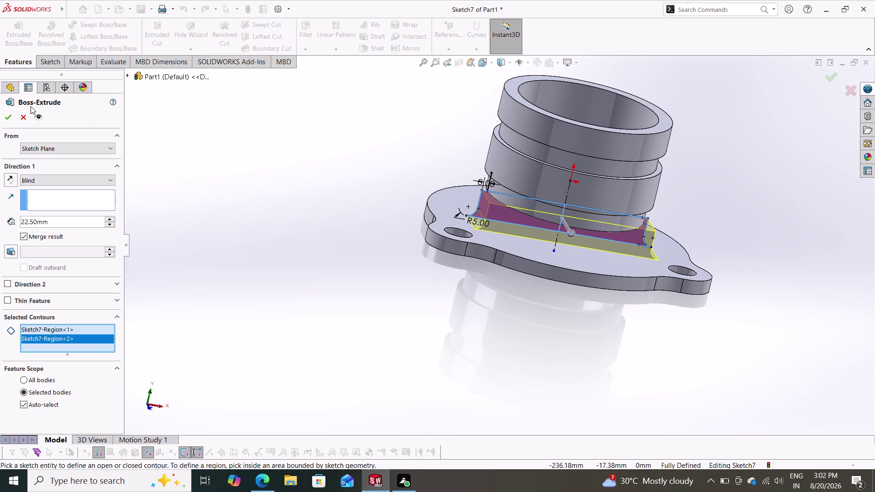
Cancel the region extrude and abandon the failed Revolved Cut on the fillet regions.
click(21, 119)
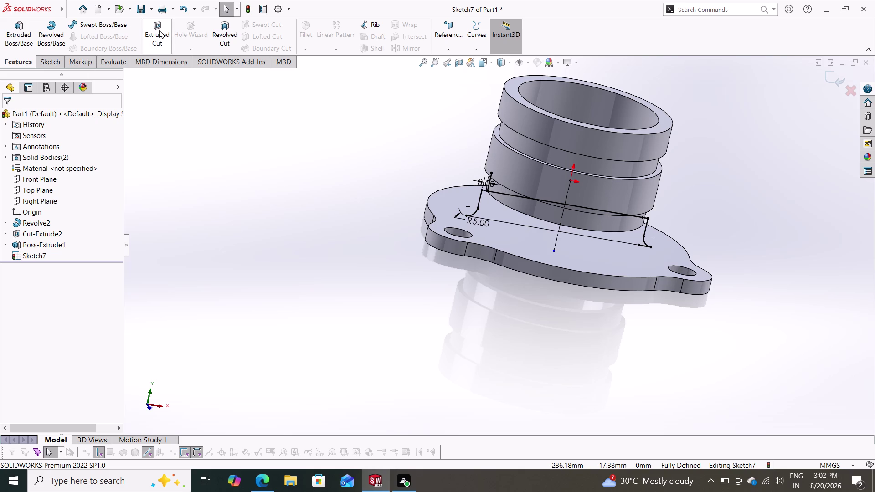
click(219, 28)
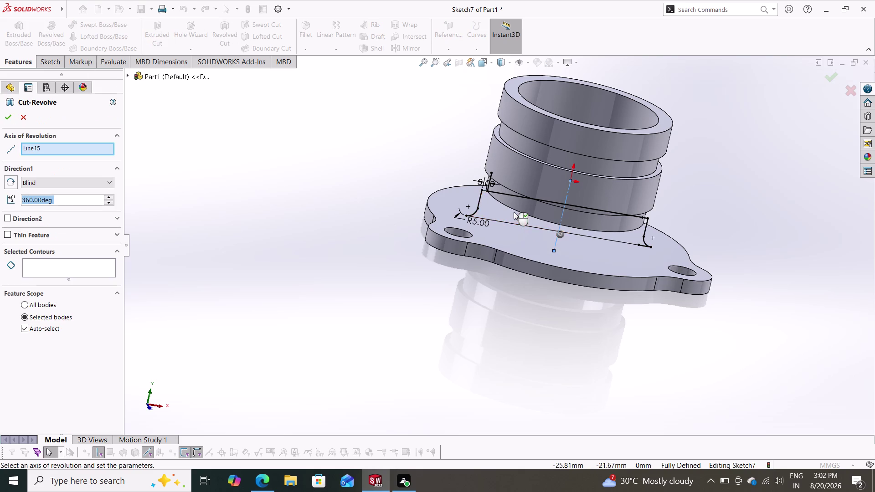
click(514, 212)
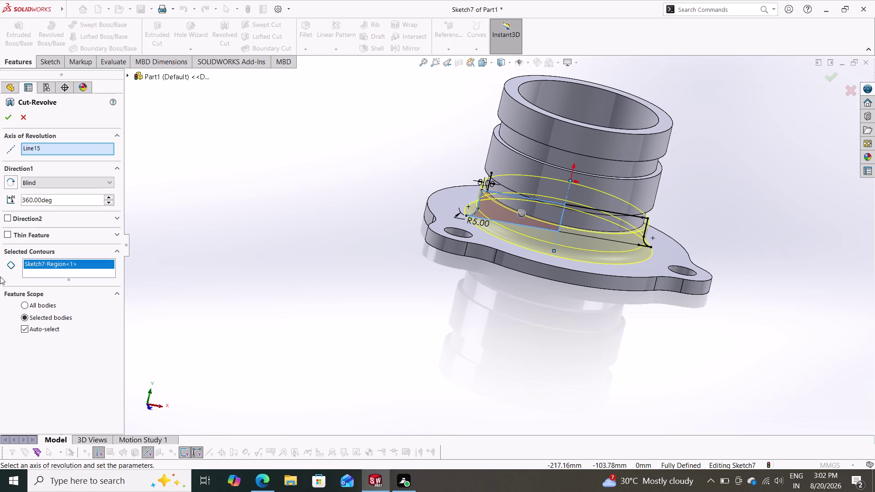
click(8, 114)
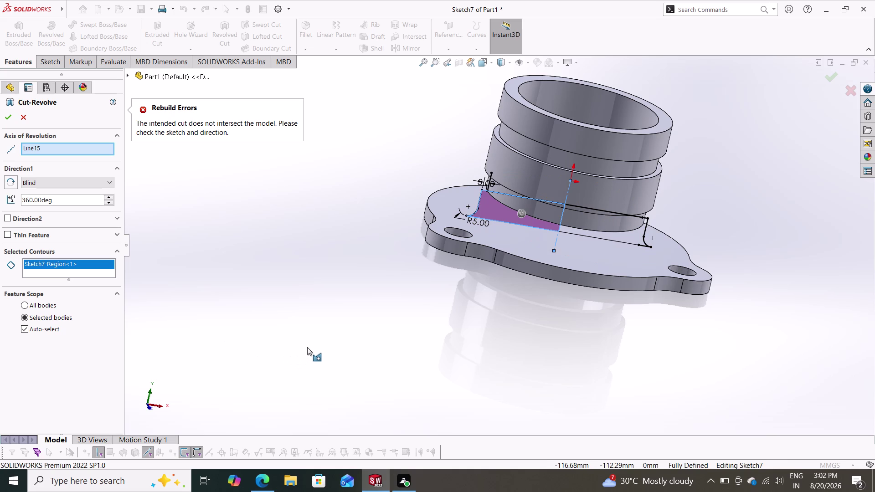
click(504, 211)
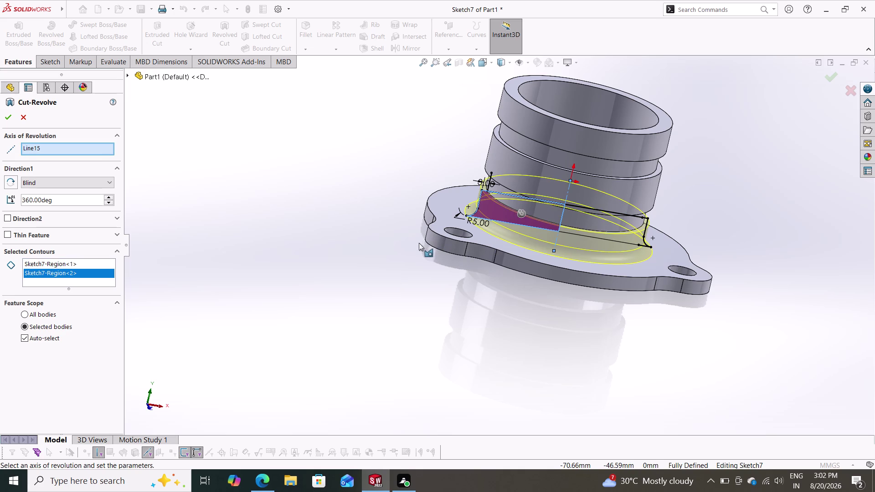
click(22, 119)
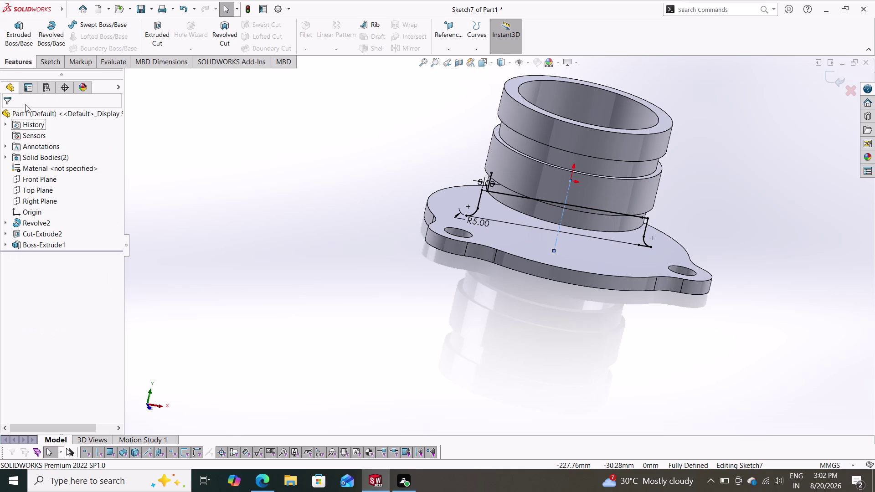
Revolve the fillet sketch region 360° about Line15 as a boss, creating Revolve4.
click(47, 32)
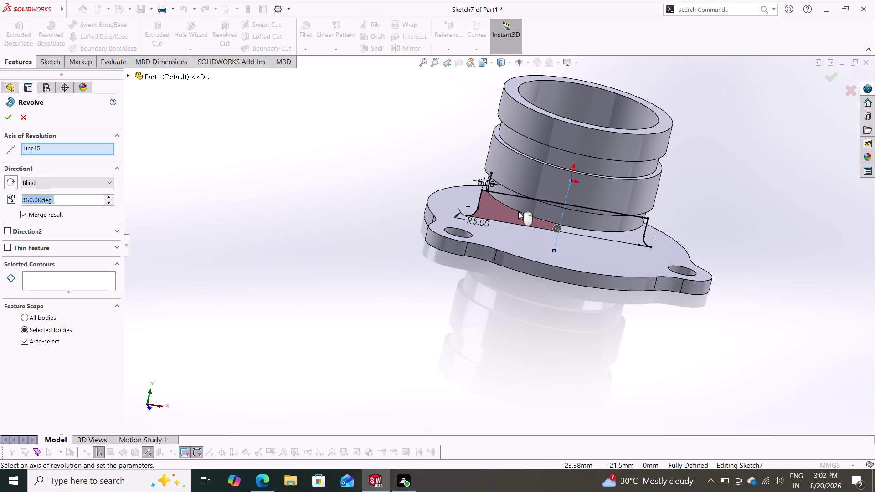
click(519, 211)
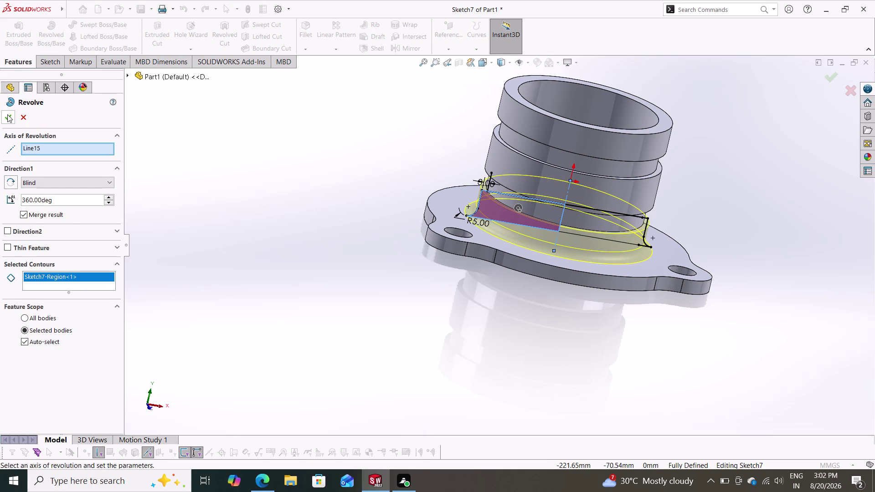
click(7, 114)
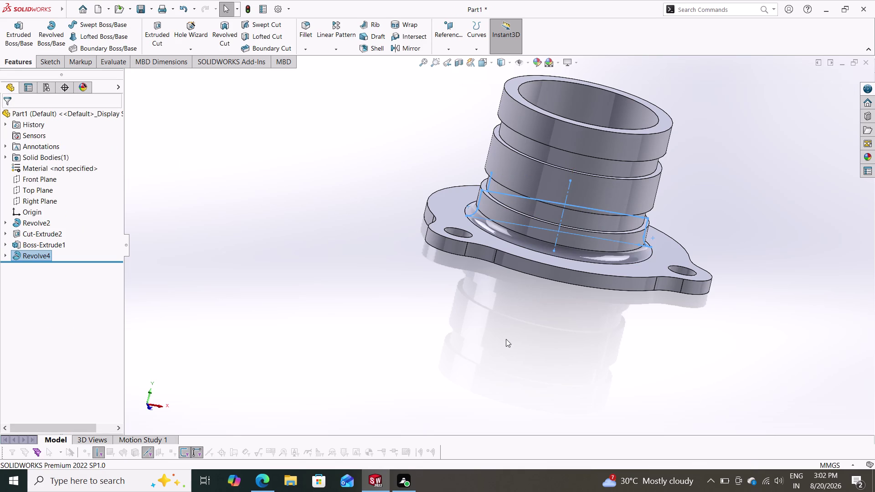
key(Escape)
key(Escape)
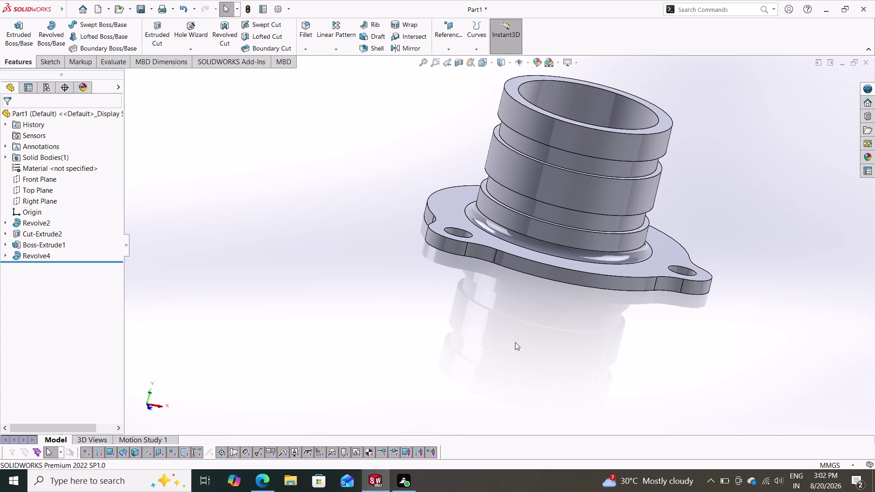
middle_drag(529, 300, 495, 300)
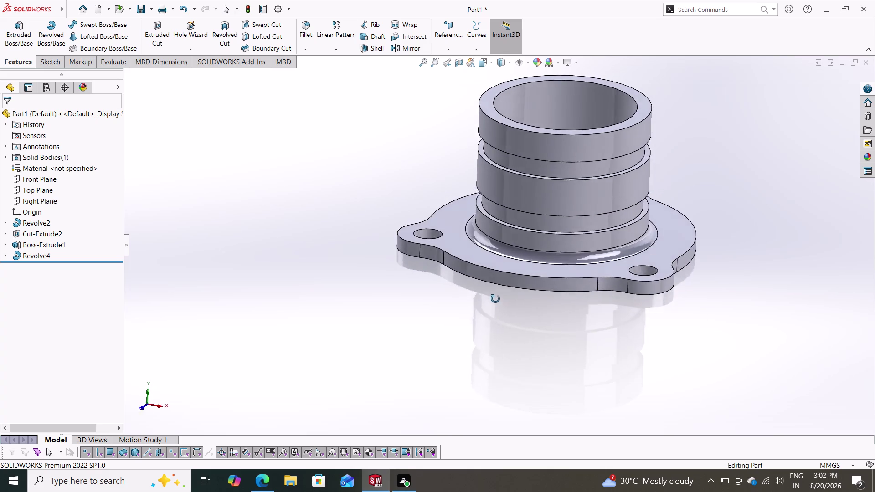
middle_drag(495, 300, 493, 298)
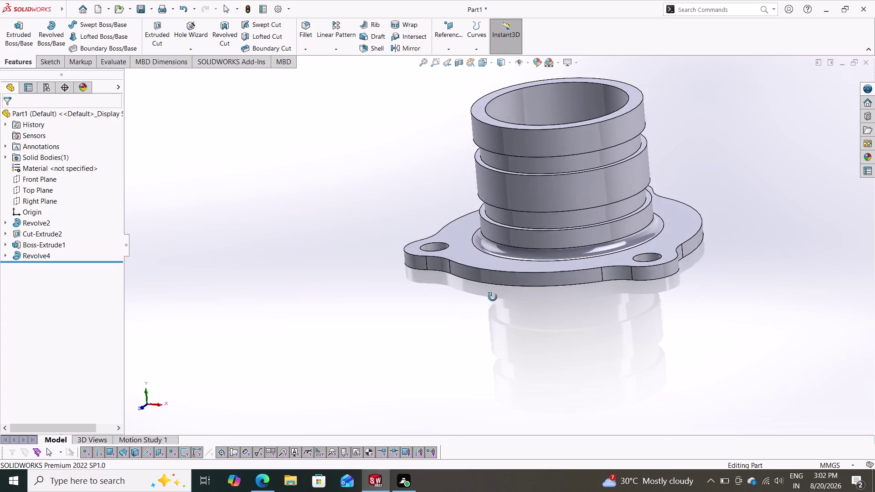
middle_drag(492, 297, 499, 296)
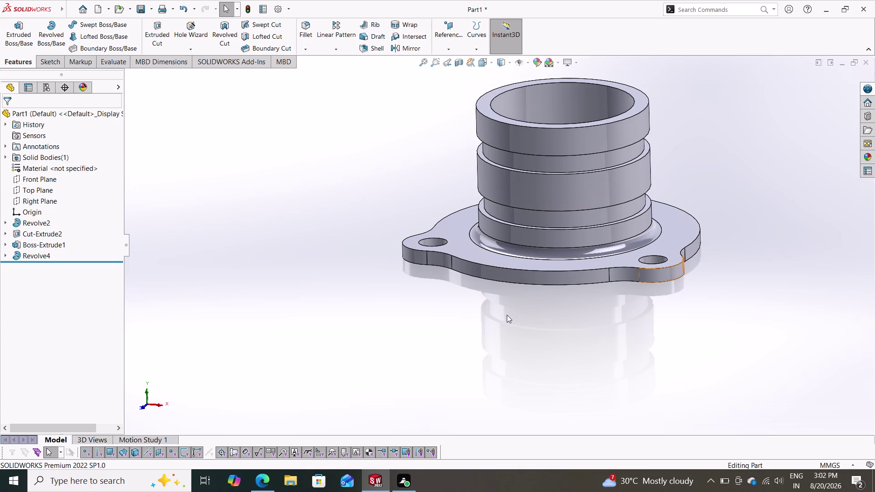
middle_drag(504, 304, 546, 410)
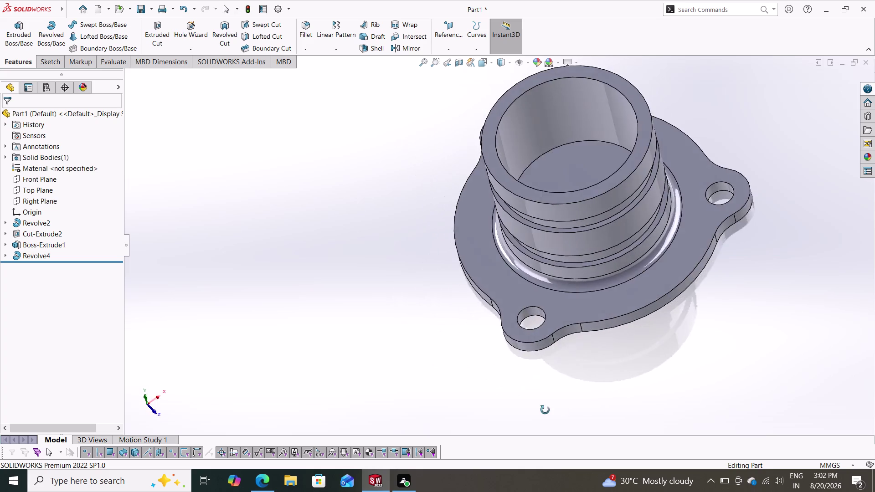
middle_drag(547, 410, 426, 266)
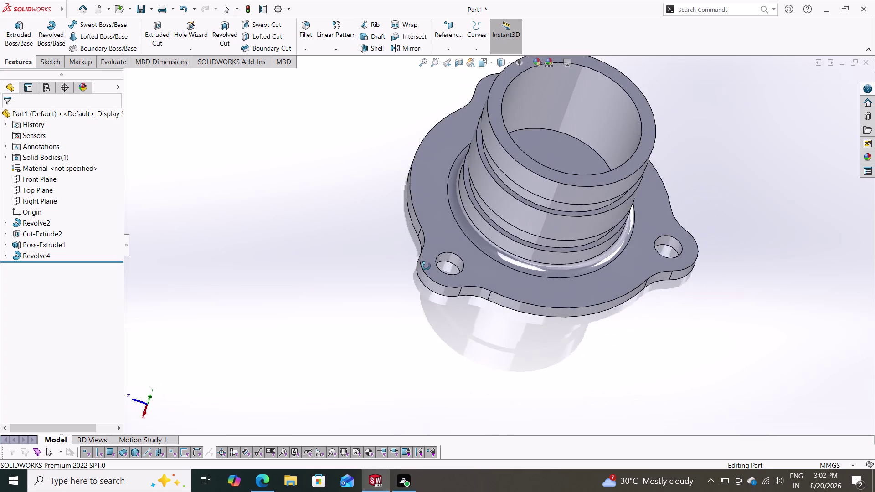
middle_drag(426, 266, 411, 199)
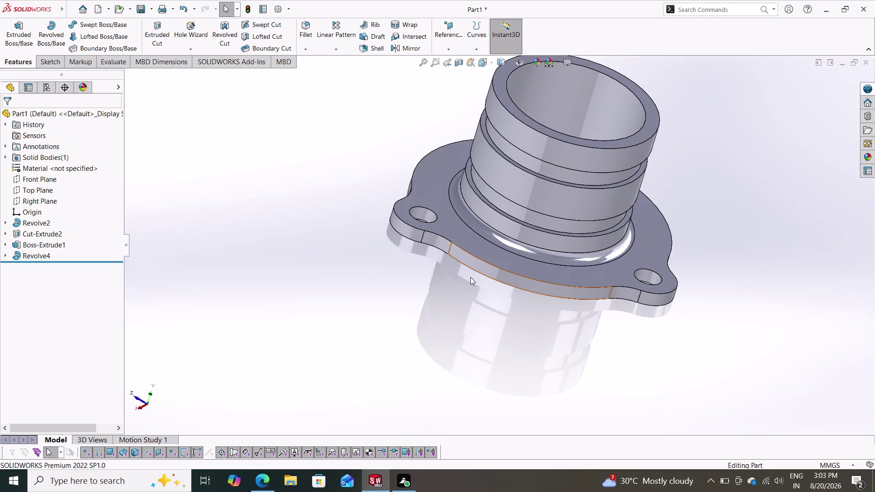
scroll(down, 3)
scroll(up, 3)
middle_drag(525, 295, 497, 307)
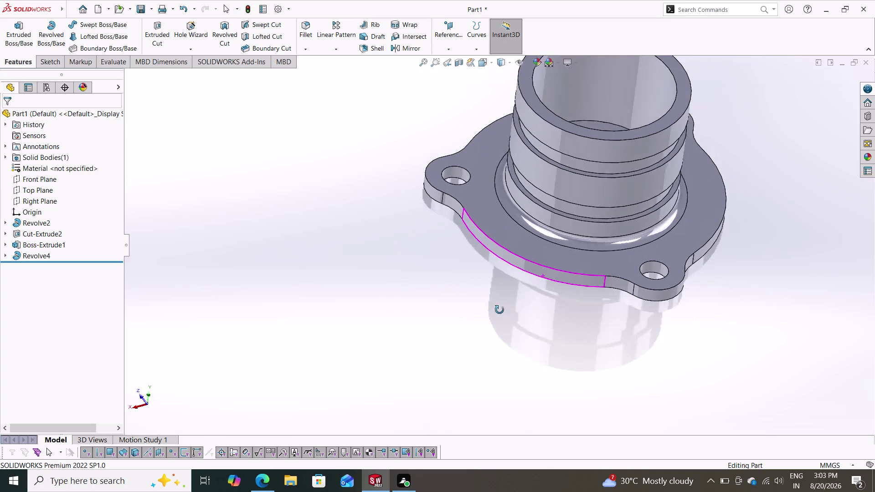
middle_drag(497, 307, 504, 371)
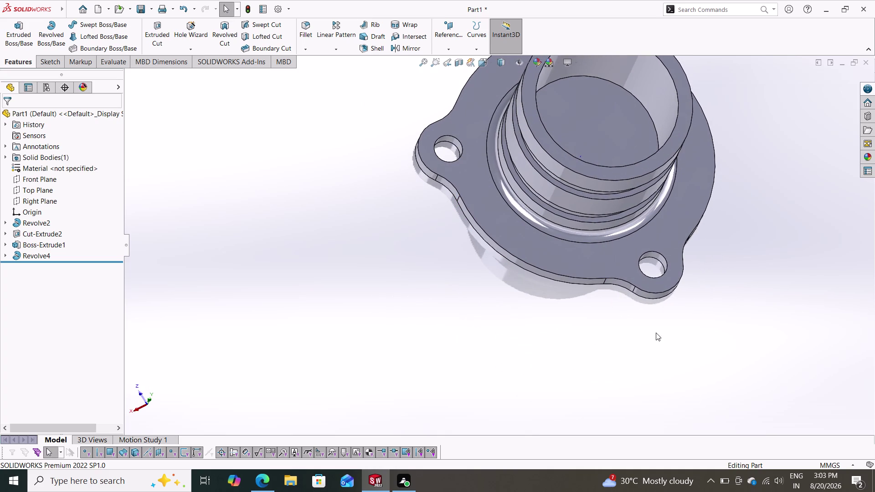
scroll(down, 3)
scroll(up, 3)
scroll(up, 3)
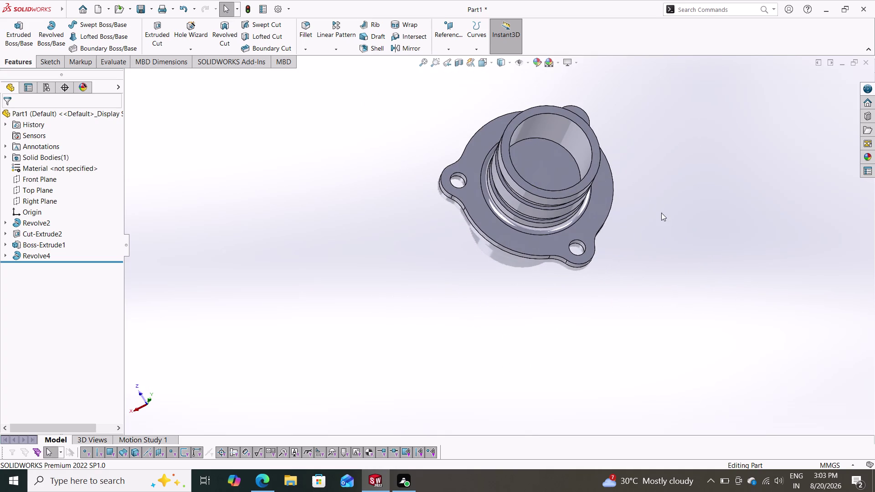
middle_drag(661, 220, 664, 117)
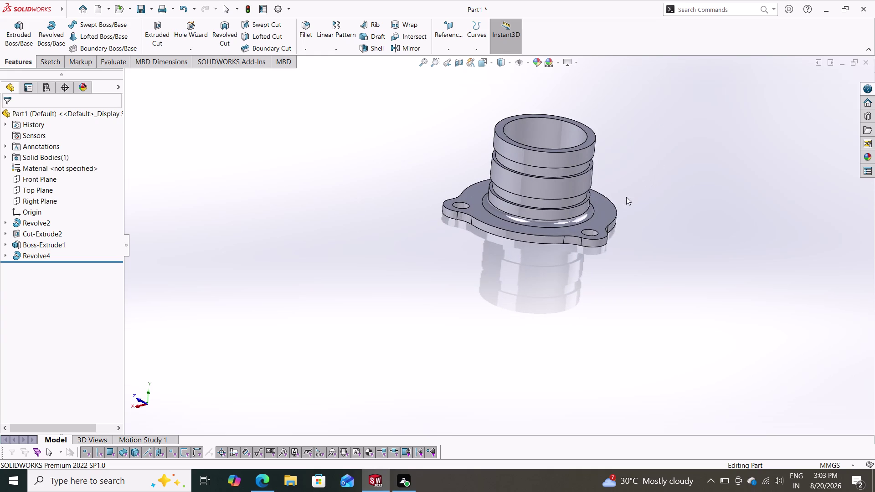
scroll(down, 3)
scroll(down, 3)
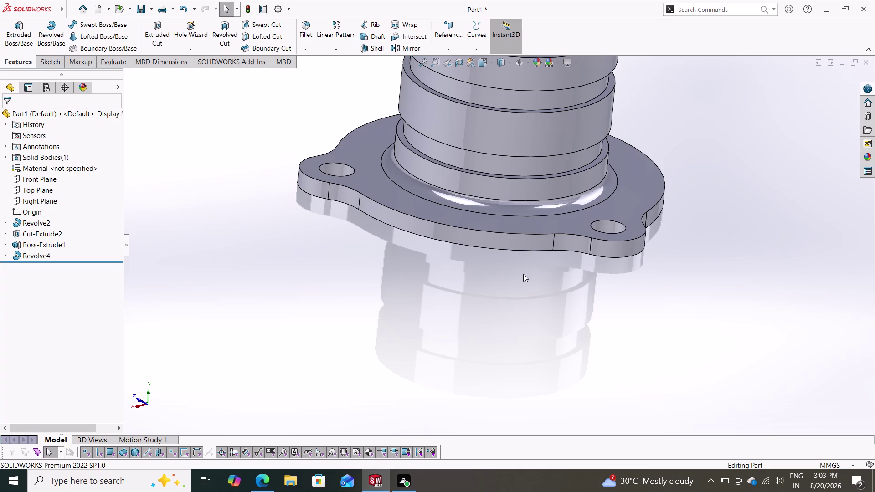
scroll(down, 3)
scroll(down, 3)
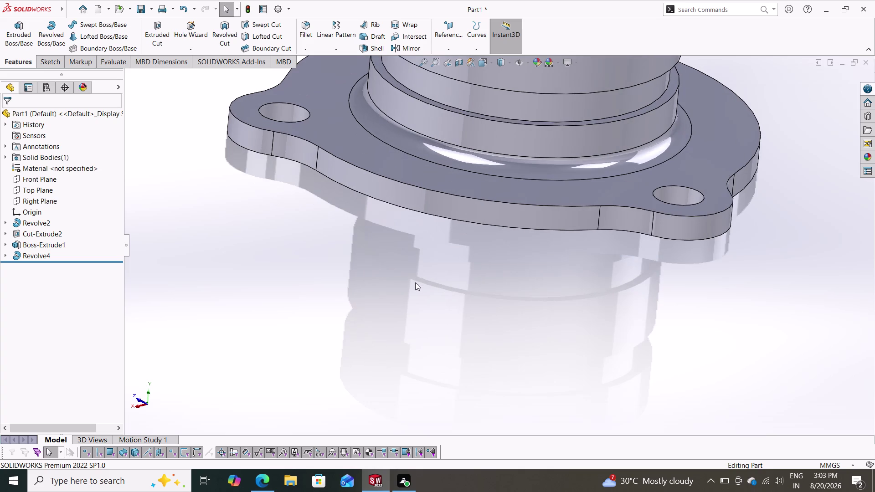
scroll(up, 3)
scroll(up, 3)
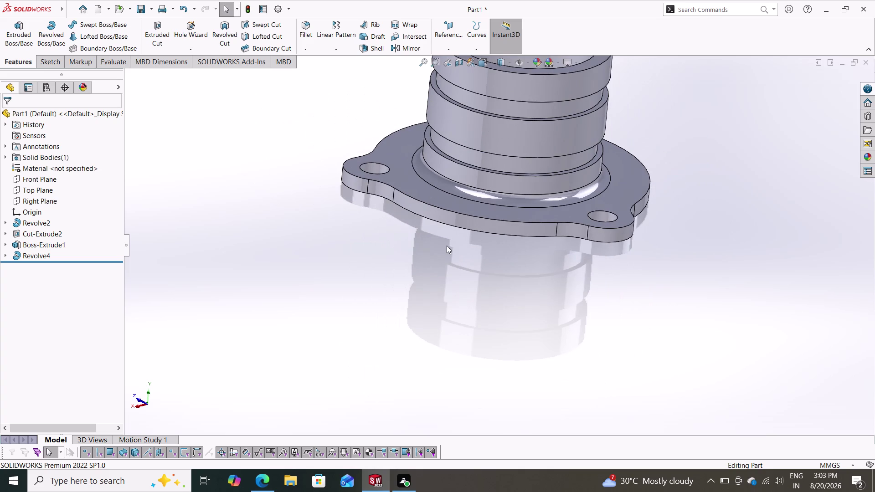
middle_drag(447, 245, 427, 247)
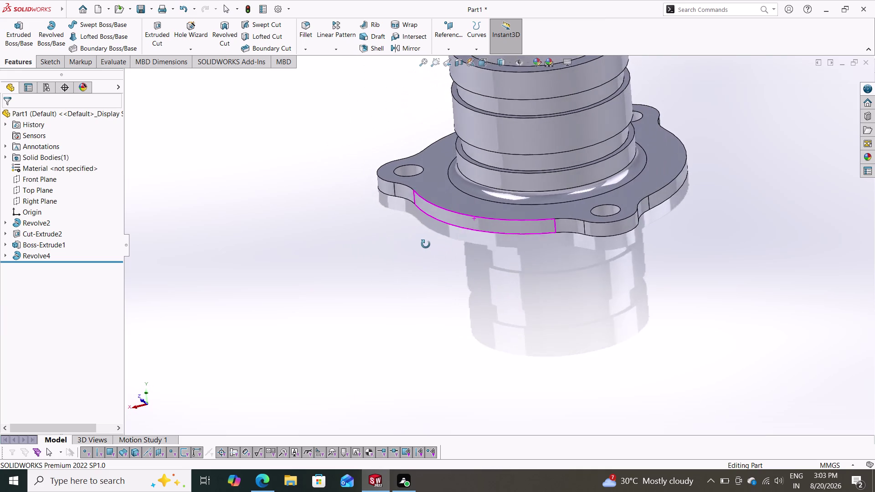
middle_drag(427, 247, 434, 225)
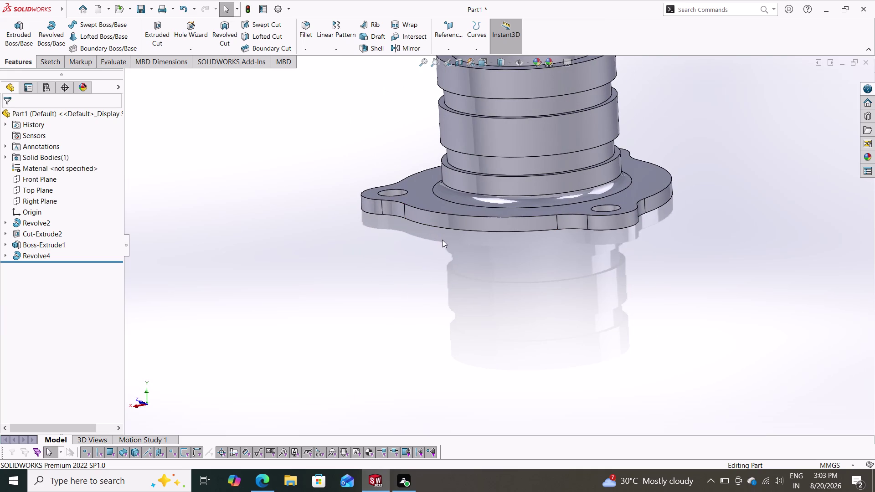
scroll(down, 3)
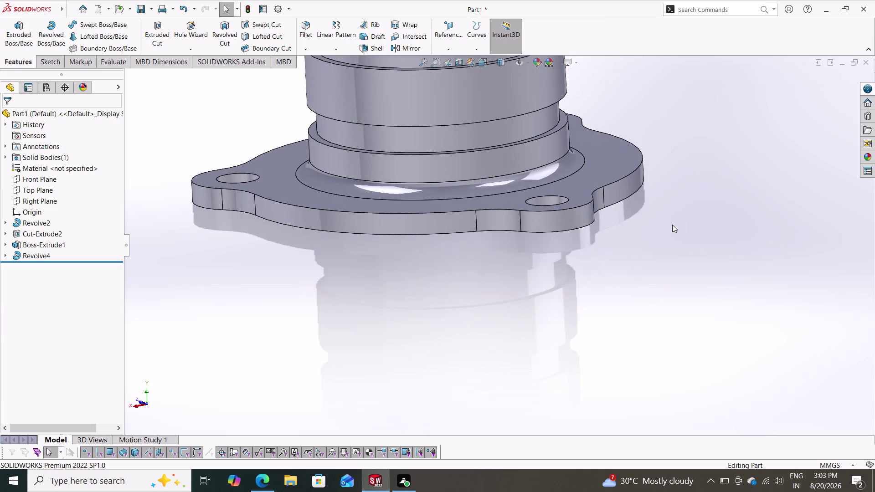
scroll(up, 3)
middle_drag(609, 202, 627, 292)
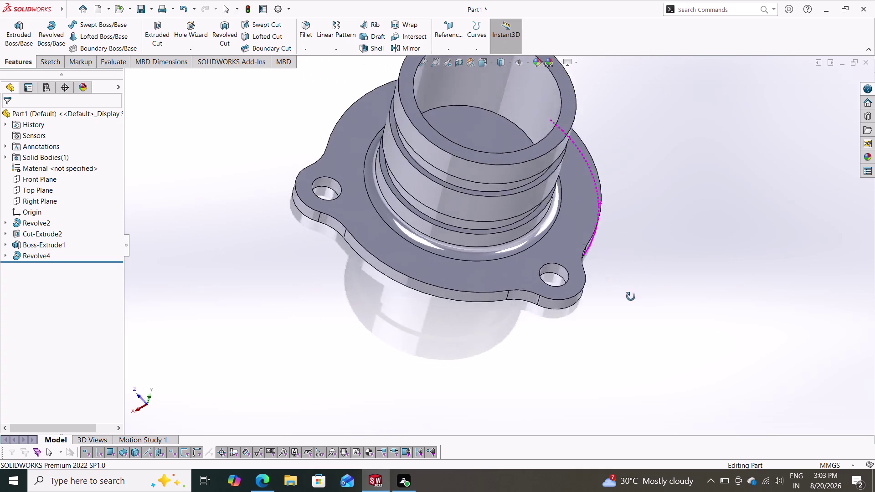
middle_drag(627, 291, 608, 234)
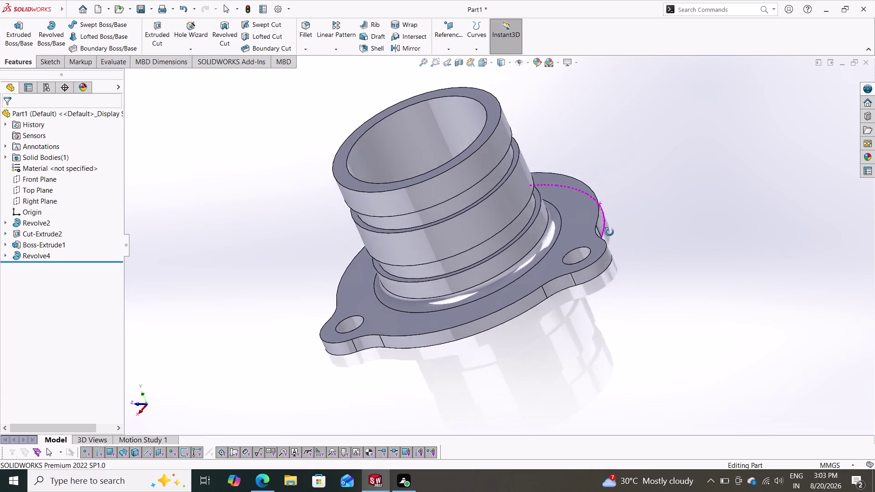
middle_drag(607, 234, 631, 258)
scroll(down, 3)
scroll(up, 3)
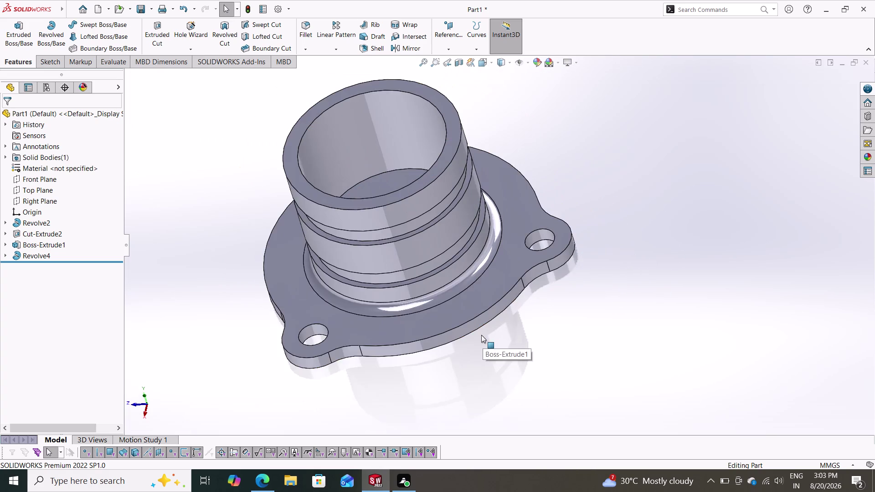
scroll(up, 3)
middle_drag(408, 305, 432, 245)
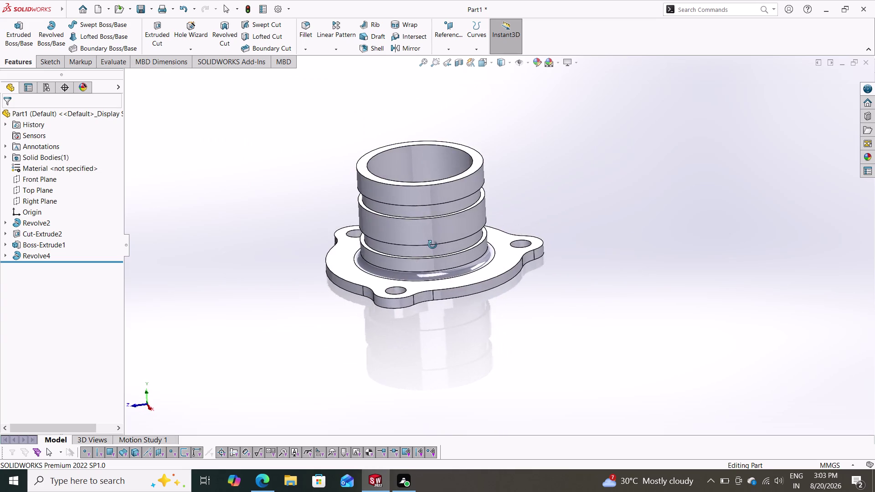
middle_drag(432, 245, 452, 288)
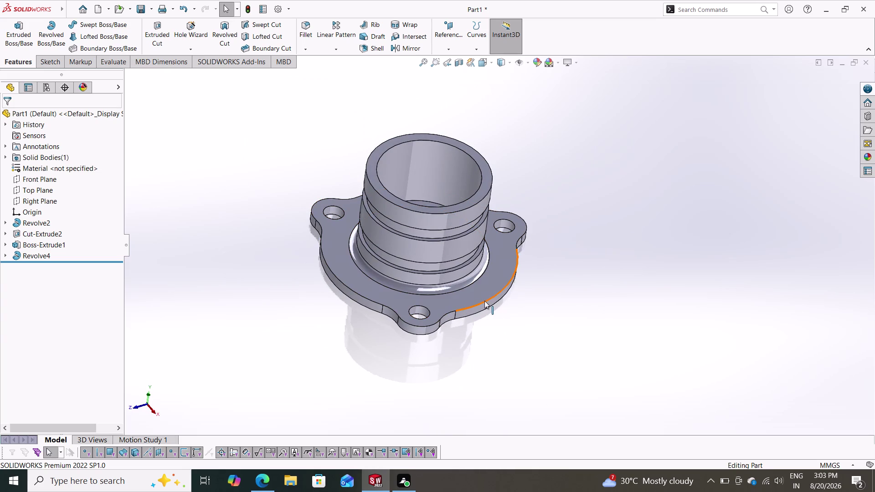
key(Escape)
scroll(down, 3)
middle_drag(470, 327, 373, 305)
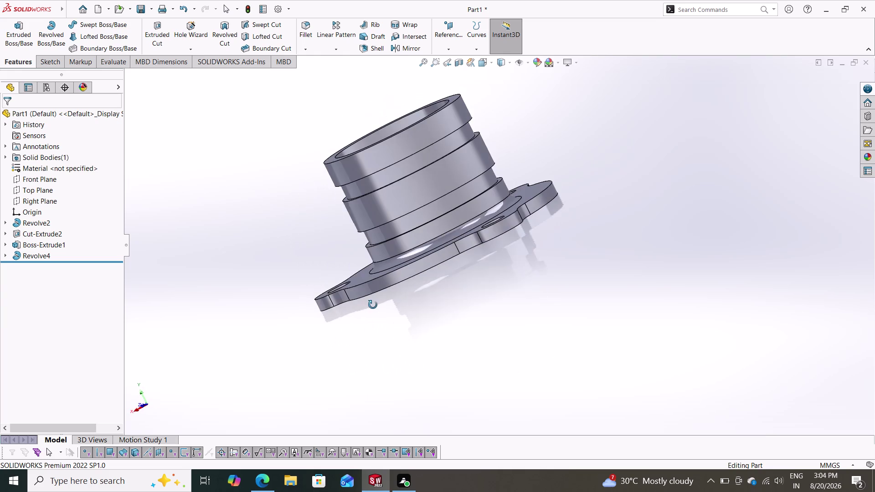
middle_drag(373, 304, 377, 324)
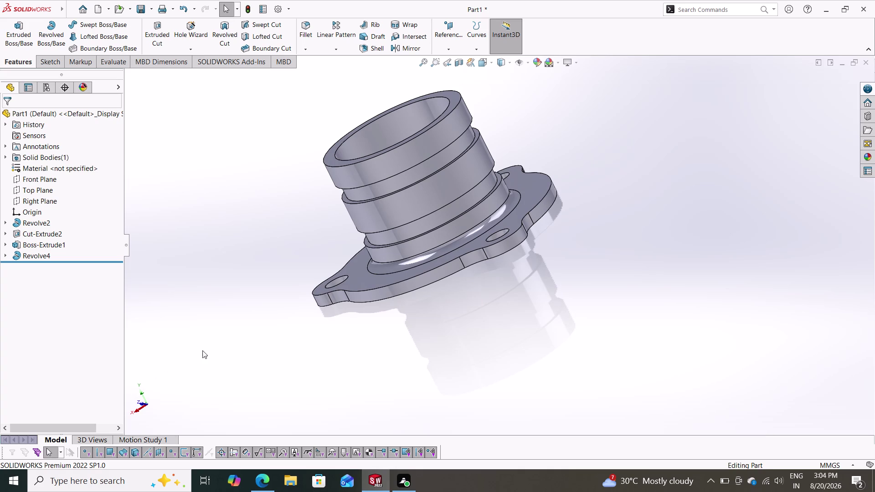
click(86, 442)
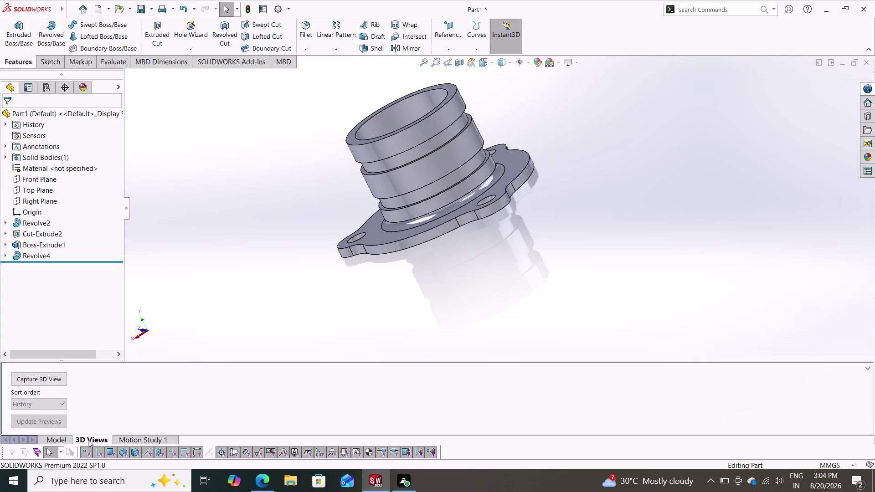
click(64, 441)
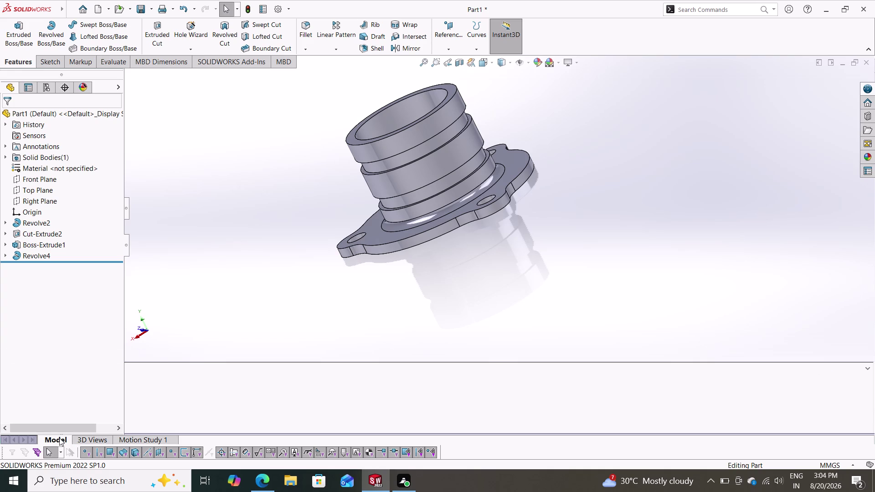
click(4, 427)
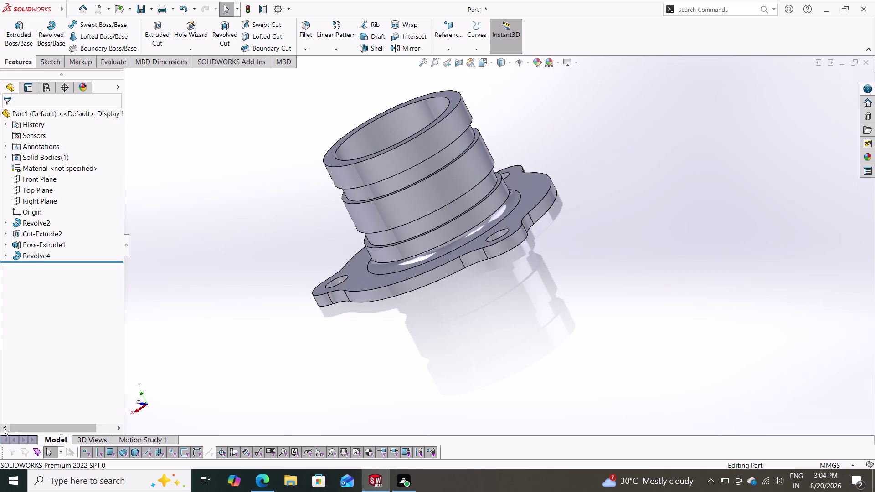
click(151, 435)
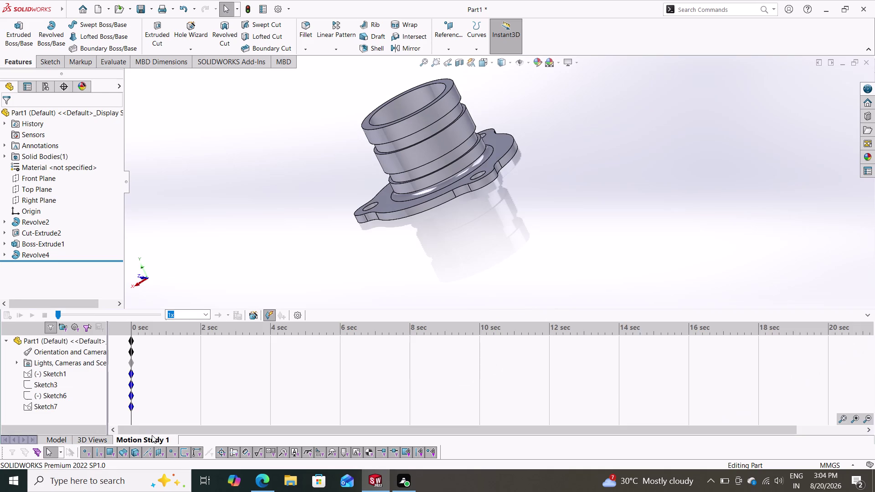
click(92, 441)
click(56, 439)
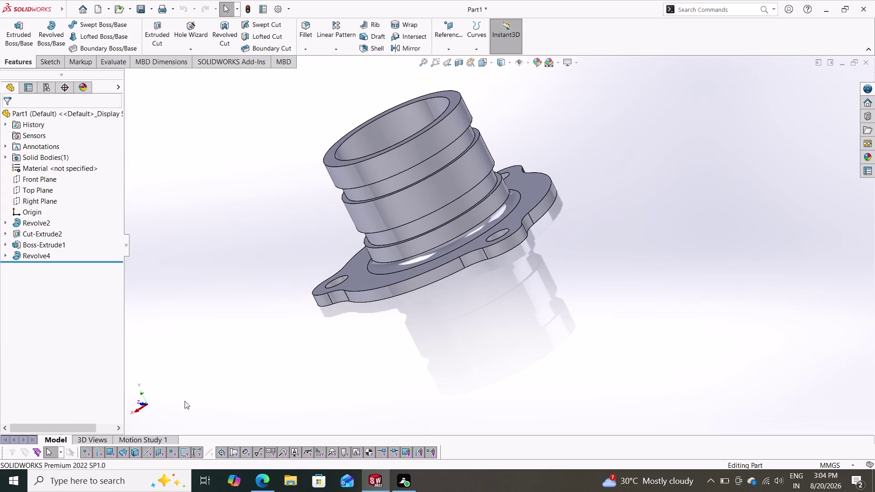
click(512, 36)
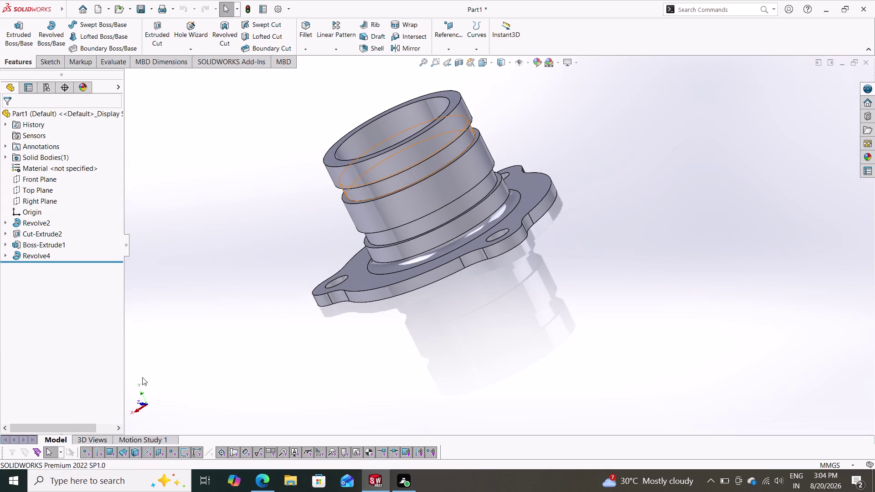
click(147, 440)
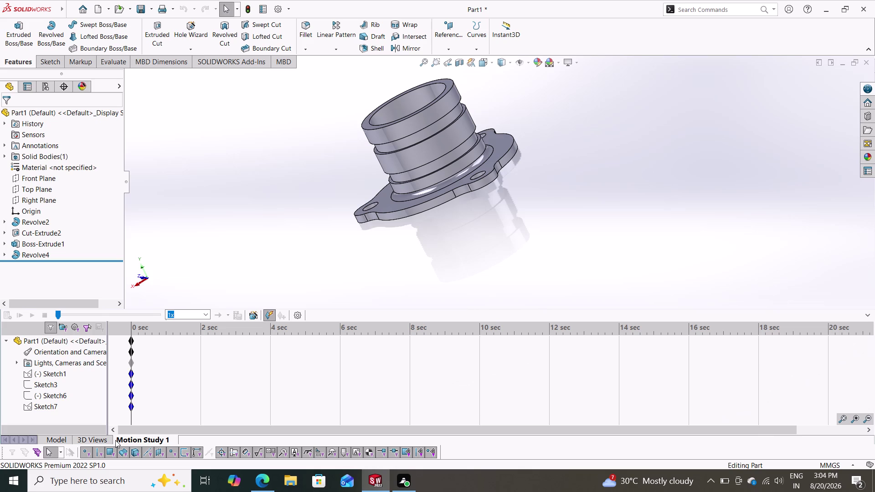
click(99, 439)
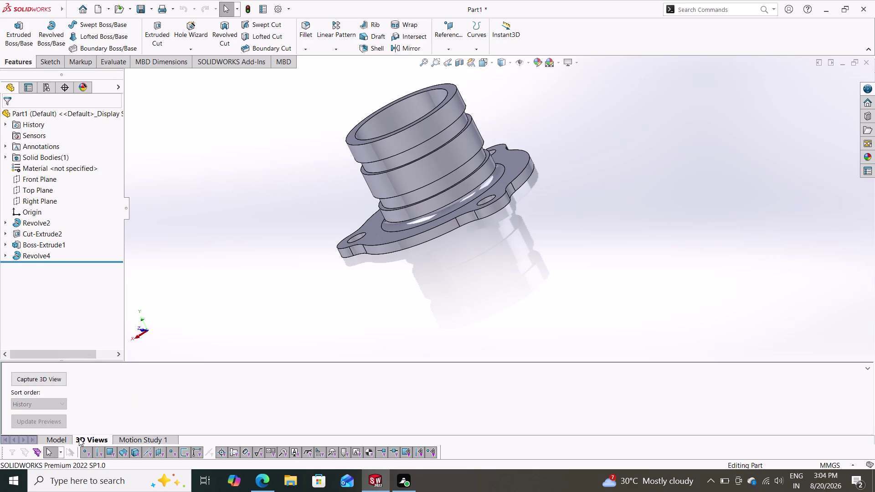
click(52, 437)
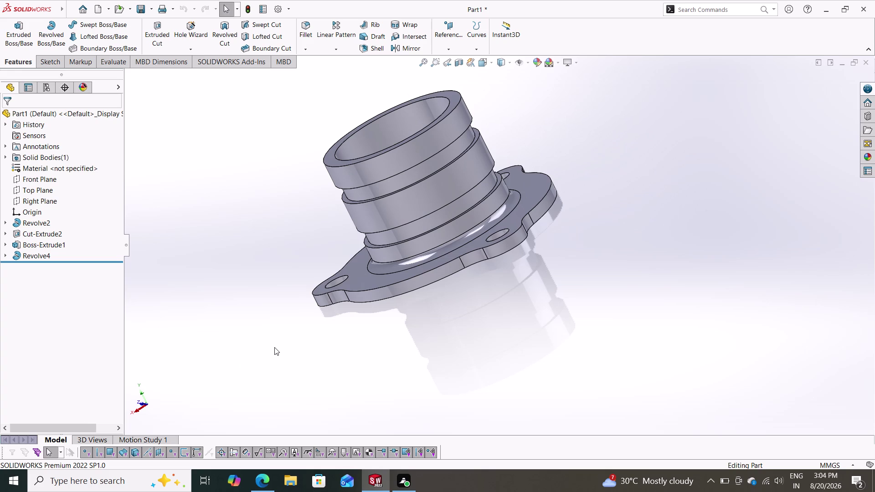
click(135, 438)
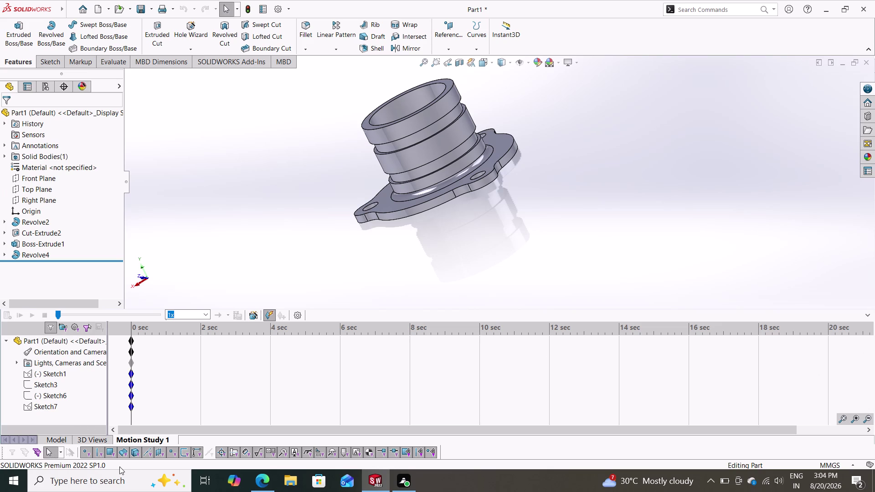
click(93, 439)
click(55, 440)
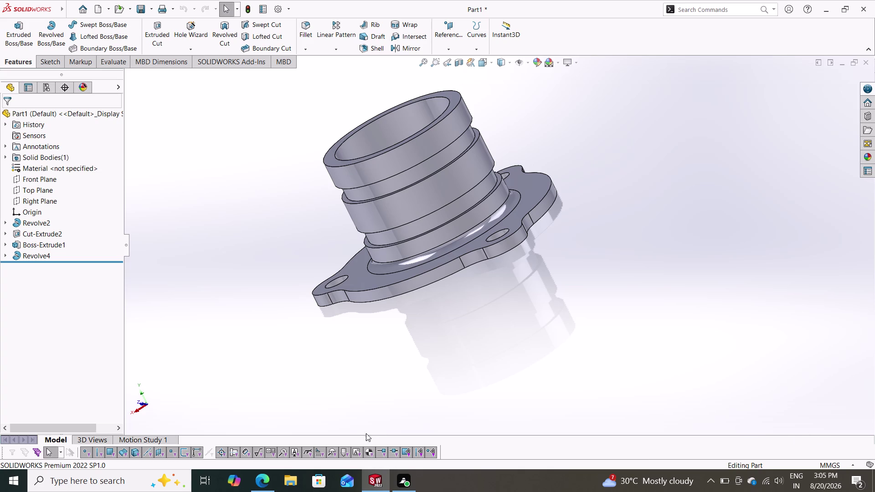
click(7, 429)
click(120, 430)
click(4, 429)
middle_drag(666, 299, 653, 311)
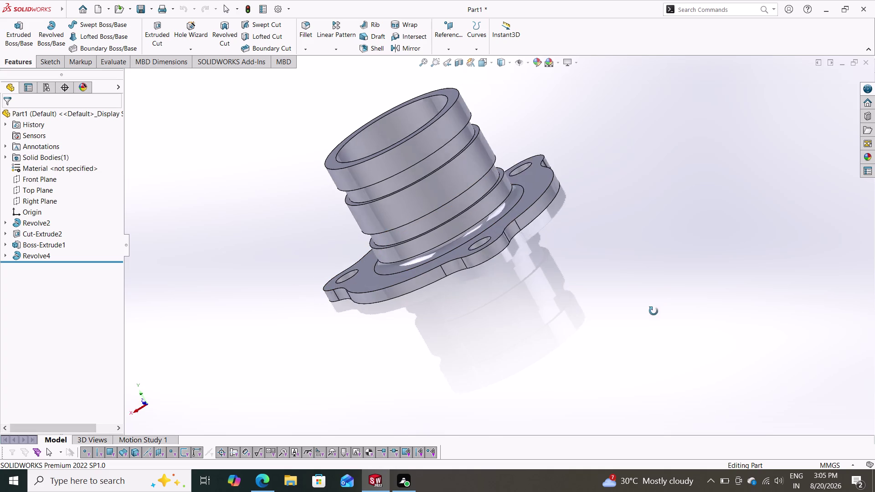
middle_drag(653, 311, 609, 244)
scroll(down, 3)
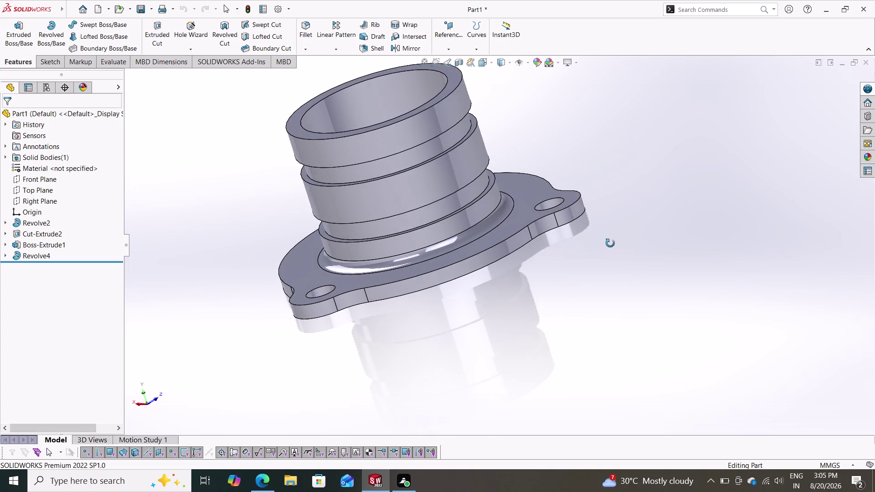
middle_drag(609, 244, 610, 244)
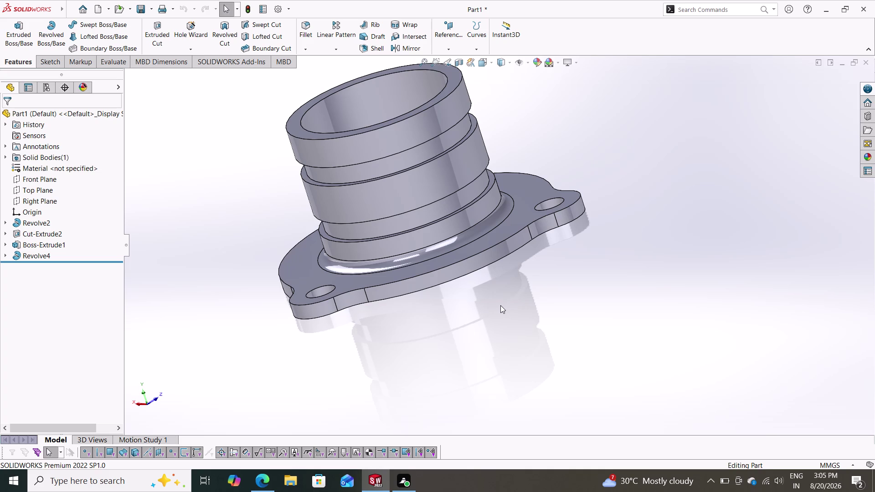
key(ctrl+z)
key(Escape)
key(ctrl+z)
key(Escape)
key(Escape)
key(Escape)
scroll(down, 3)
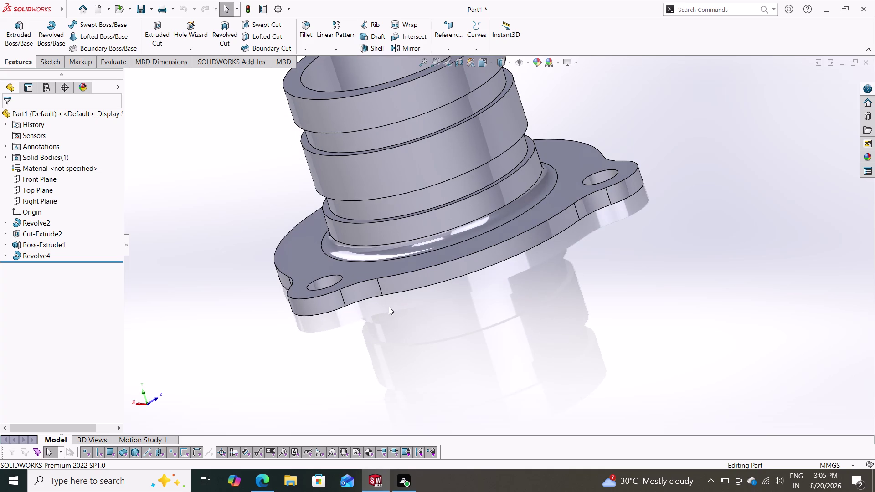
scroll(up, 3)
key(ctrl+z)
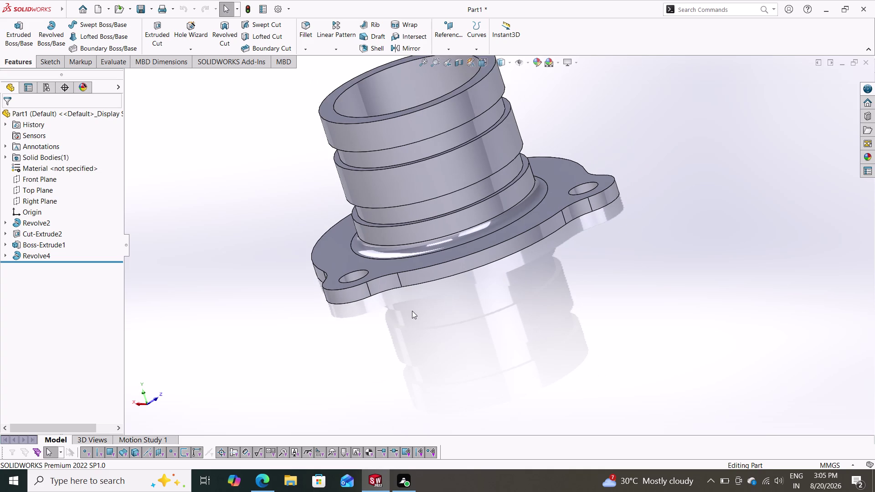
scroll(down, 3)
scroll(up, 3)
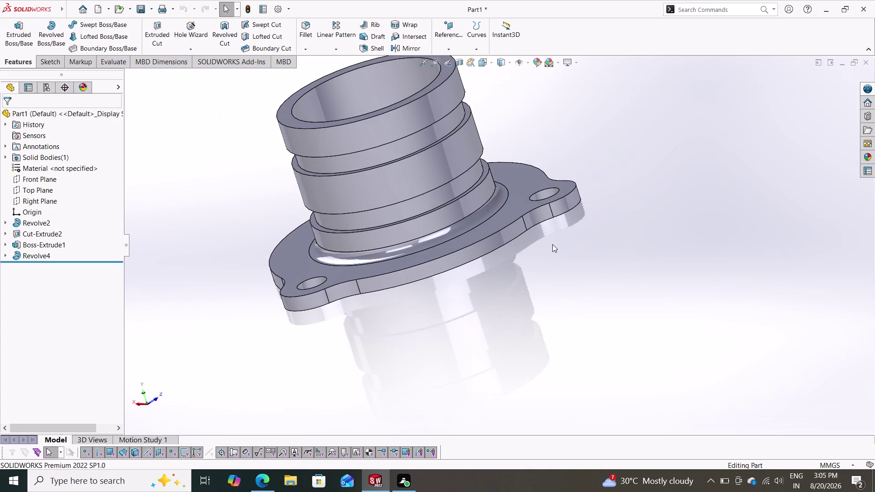
middle_drag(550, 245, 568, 219)
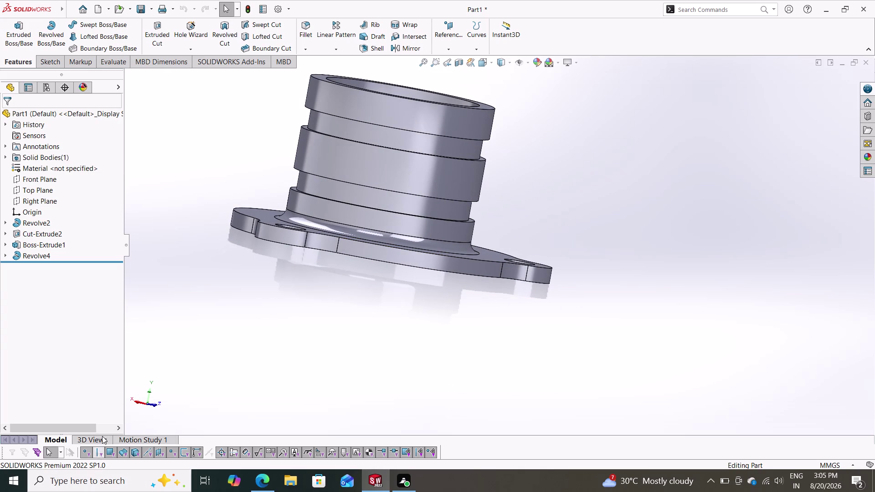
Orbit and zoom around the fitting to inspect the flange holes from several sides.
click(117, 424)
click(118, 425)
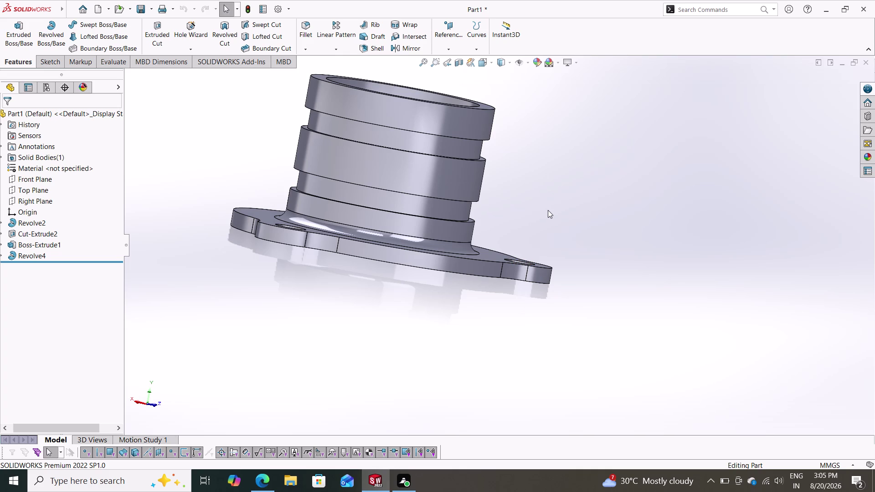
middle_drag(356, 322, 293, 355)
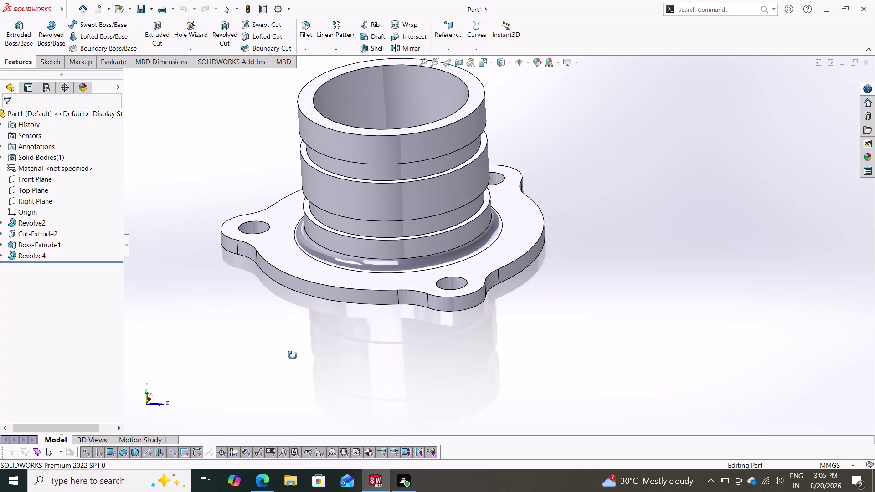
middle_drag(292, 355, 298, 345)
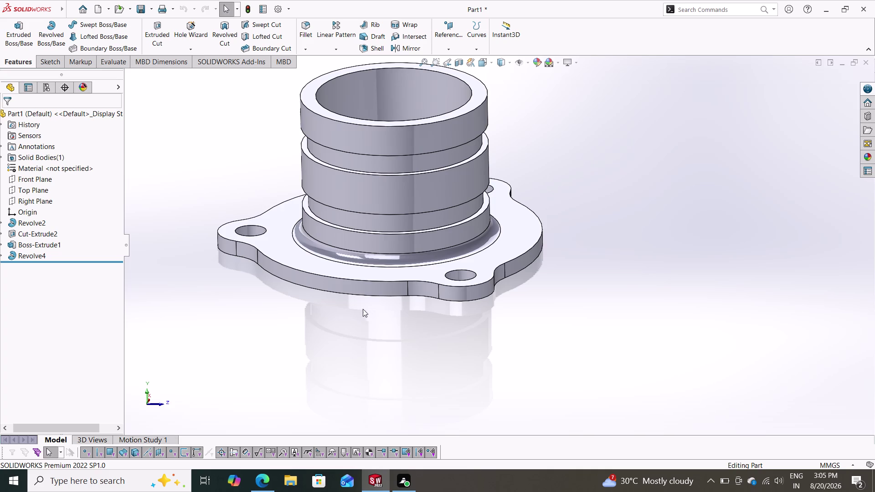
scroll(down, 3)
scroll(up, 3)
scroll(up, 3)
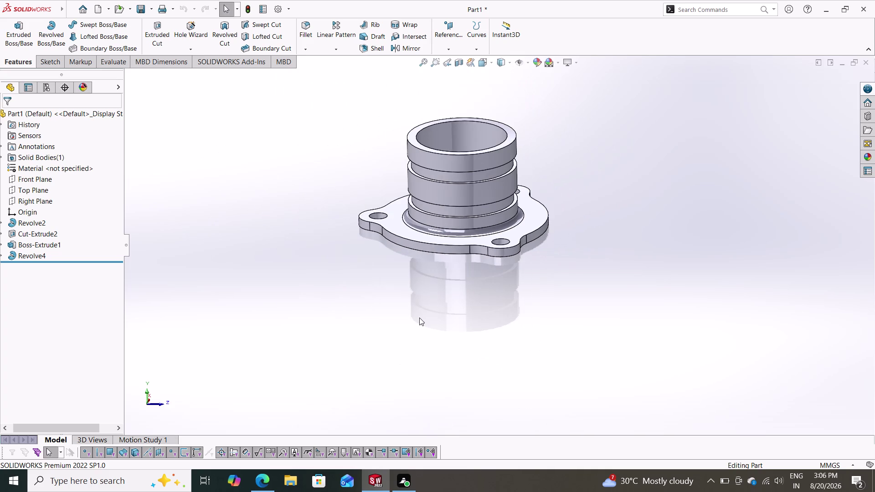
middle_drag(462, 259, 414, 405)
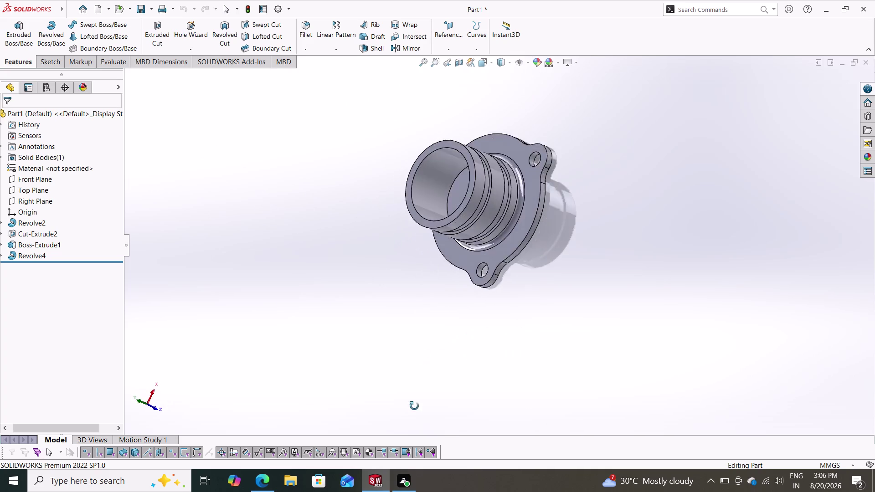
middle_drag(415, 405, 416, 129)
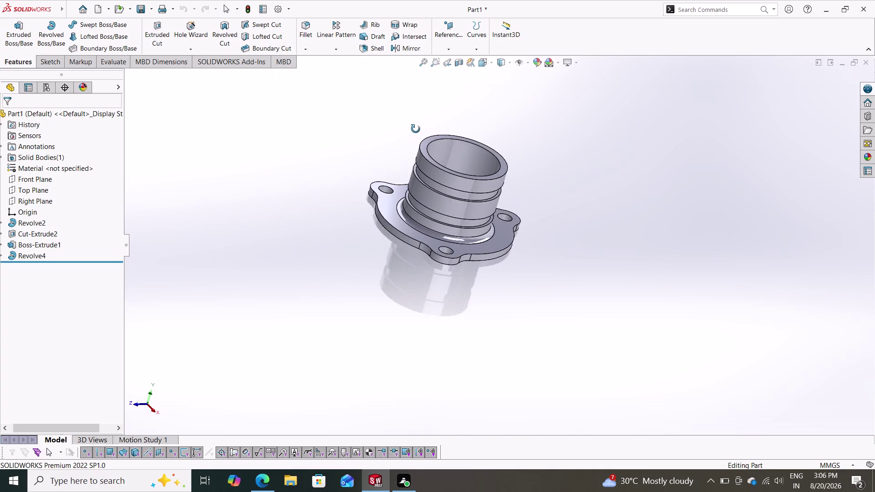
middle_drag(416, 129, 390, 139)
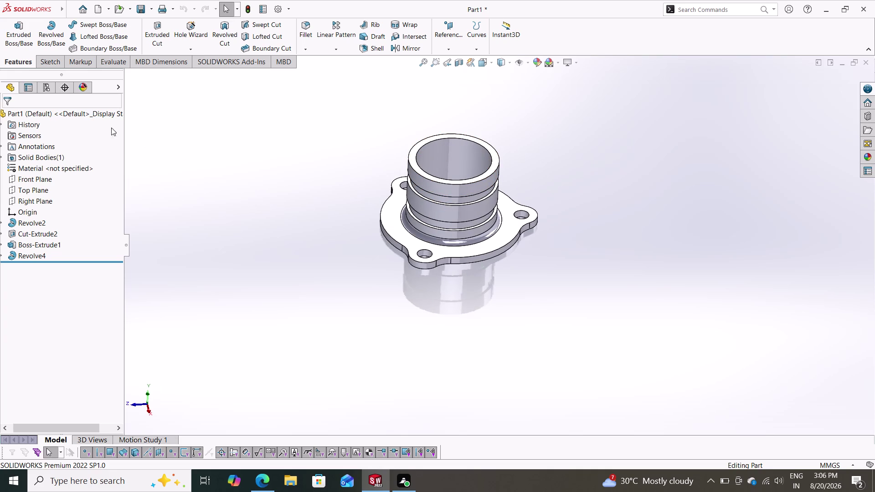
Clear all selections and bring up the Motion Study 1 timeline below the model.
click(17, 66)
key(Escape)
key(Escape)
key(Escape)
key(Escape)
key(Escape)
key(Escape)
key(Escape)
key(Escape)
click(136, 438)
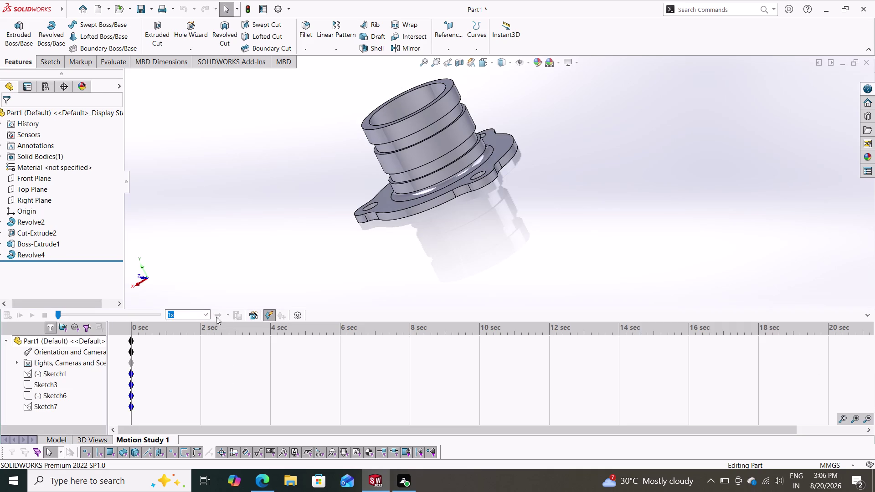
Check the playback speed list, then return to the model view with Revolve4 unchanged.
click(207, 312)
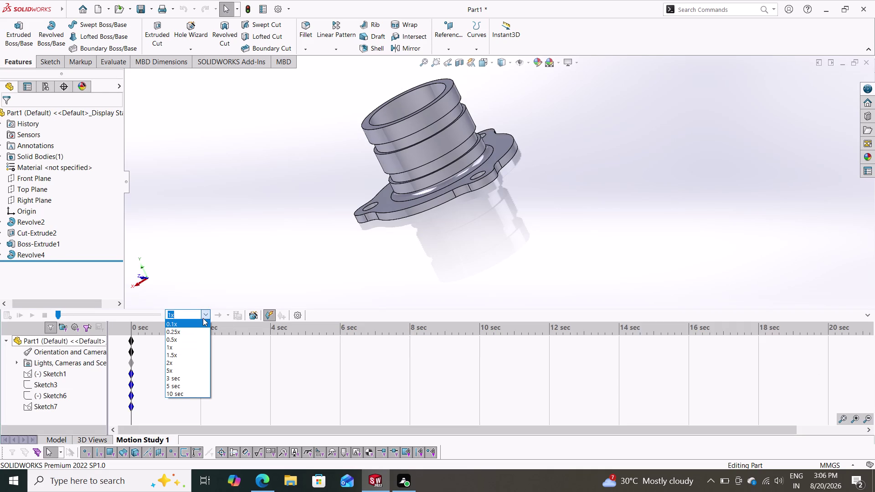
click(204, 315)
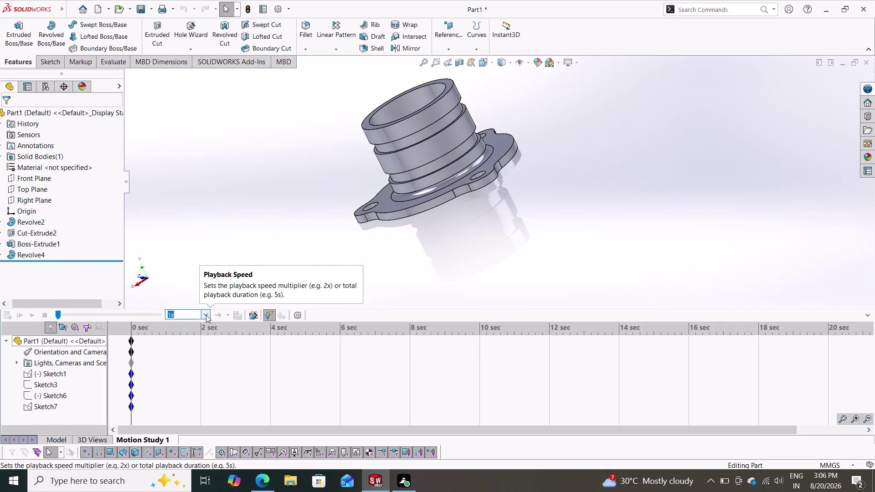
click(56, 439)
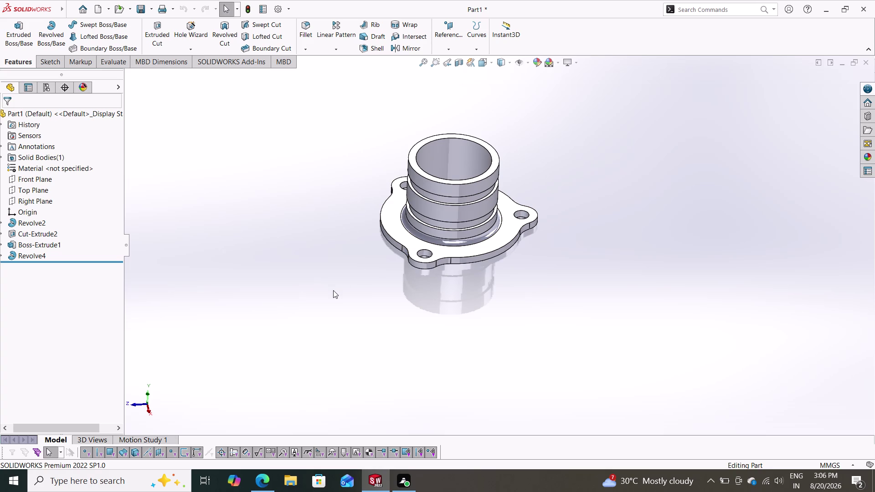
Open the Appearances, Scenes and Decals library and expand Appearances to Metal.
scroll(down, 3)
scroll(down, 3)
scroll(down, 3)
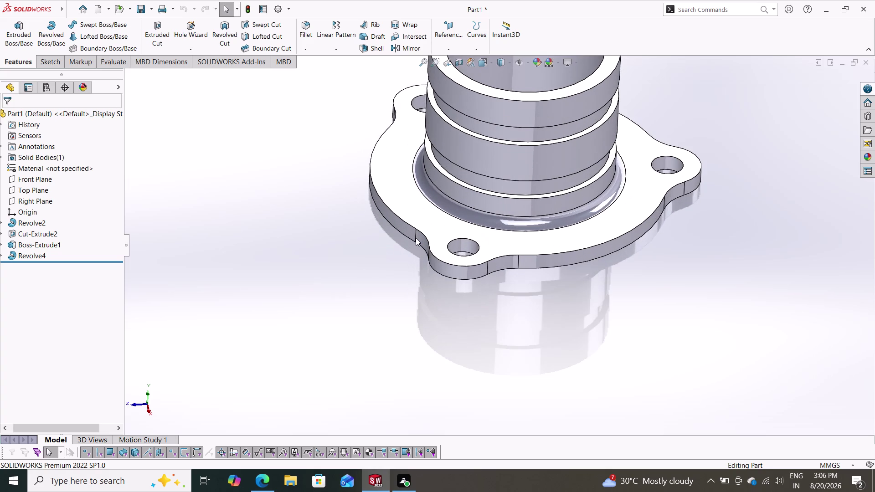
middle_drag(386, 255, 492, 285)
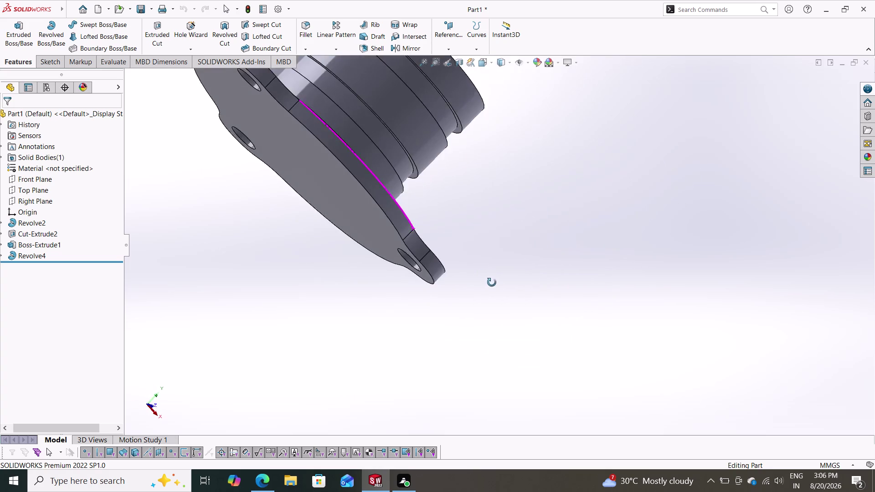
middle_drag(492, 285, 372, 181)
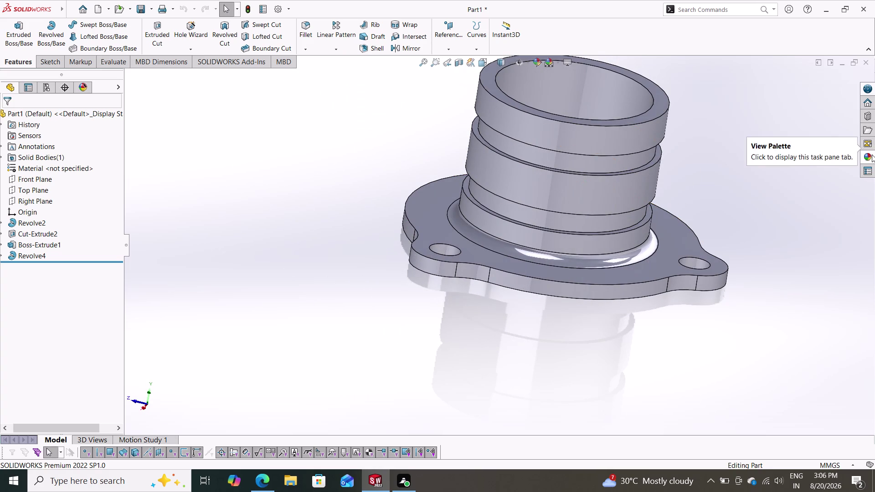
click(870, 155)
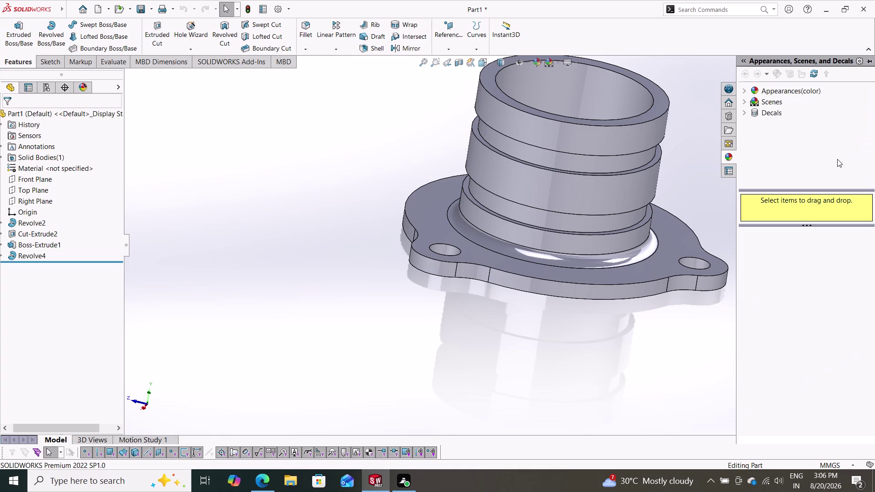
click(751, 102)
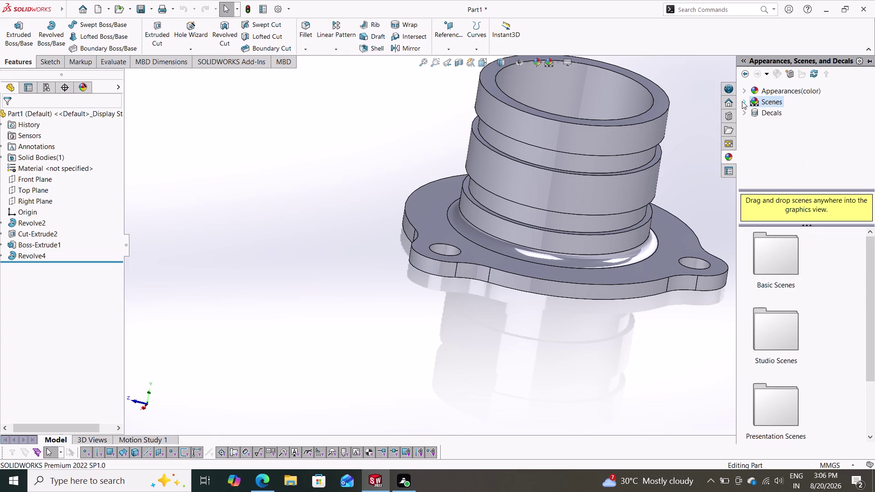
click(742, 101)
click(746, 92)
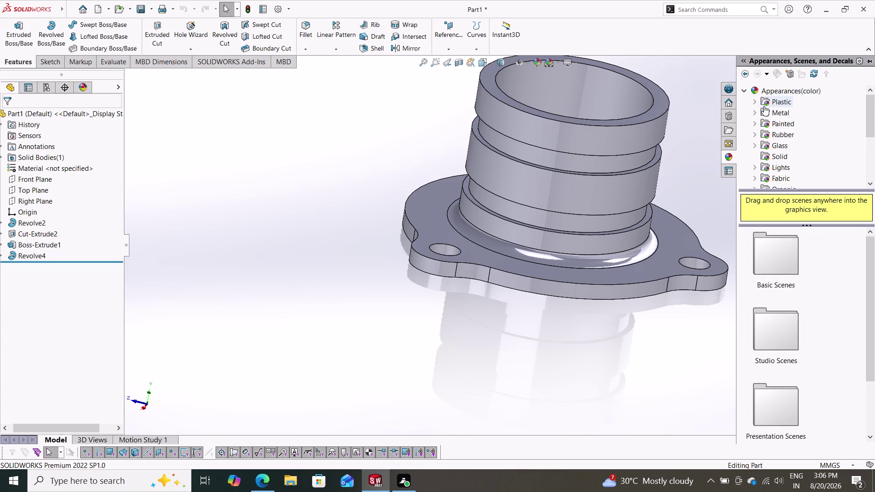
click(766, 110)
Drag polished brass onto the fitting and apply it to the whole body.
scroll(down, 3)
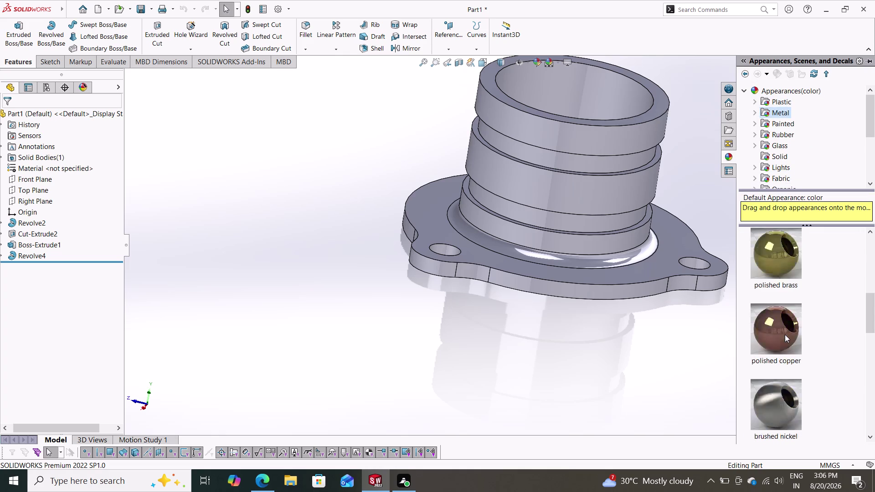
scroll(down, 3)
scroll(up, 3)
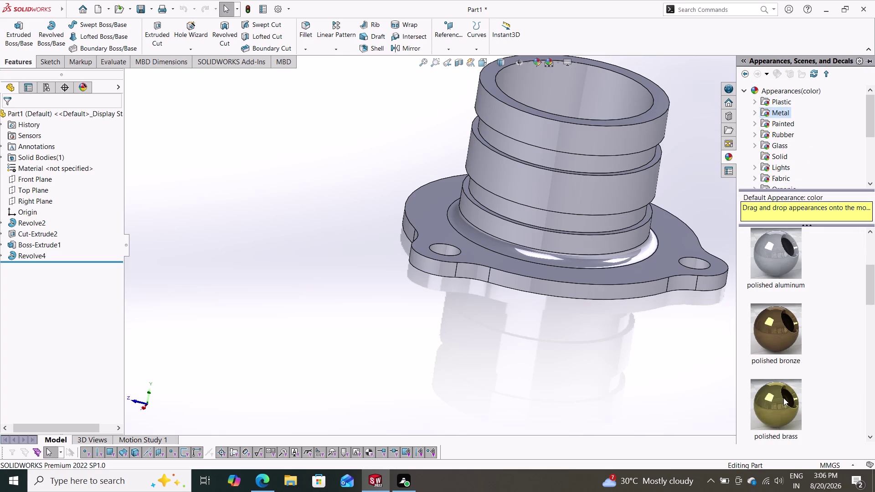
drag(781, 403, 575, 206)
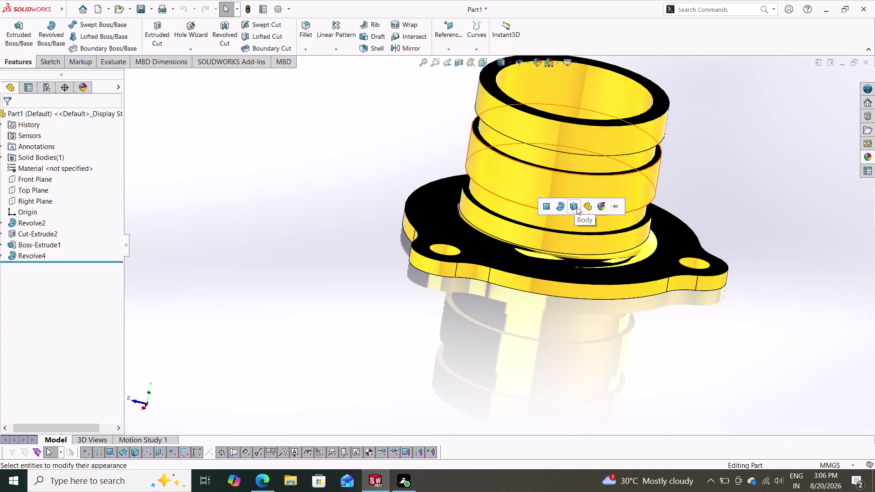
click(585, 209)
middle_drag(597, 318, 612, 321)
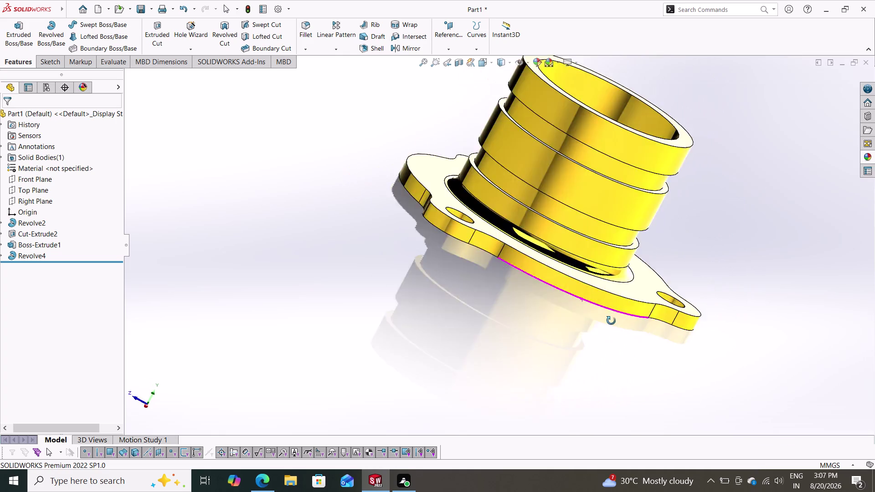
middle_drag(613, 321, 554, 329)
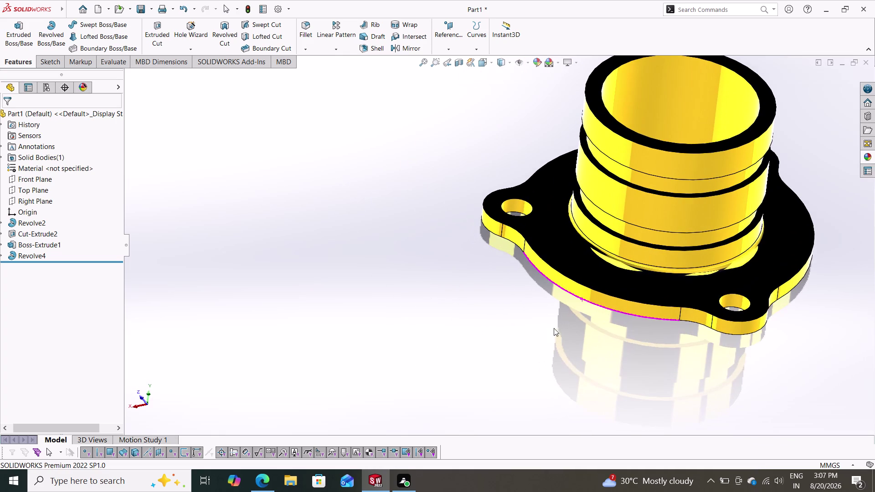
click(557, 64)
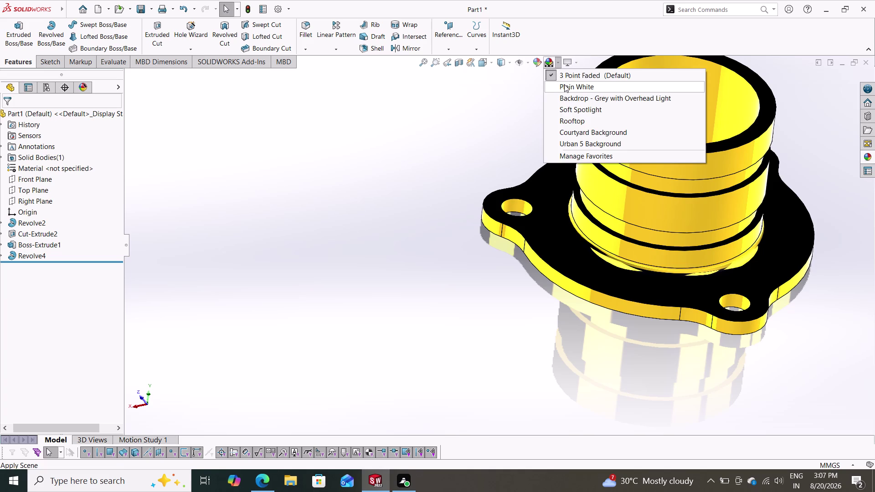
Switch the scene background to Plain White.
click(564, 85)
middle_drag(503, 298, 560, 324)
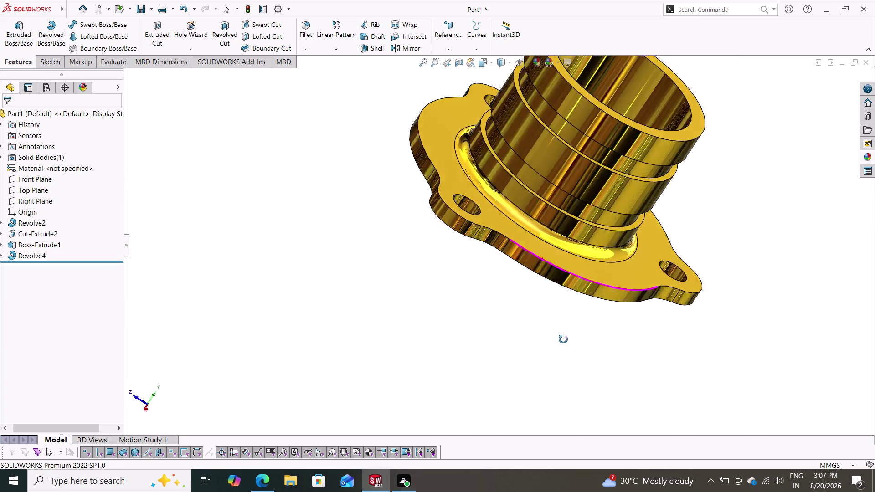
middle_drag(559, 324, 533, 310)
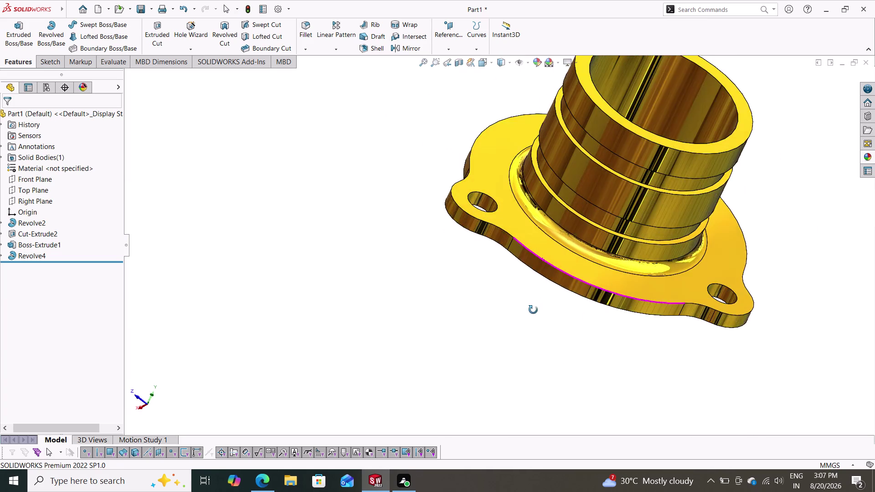
middle_drag(533, 310, 484, 269)
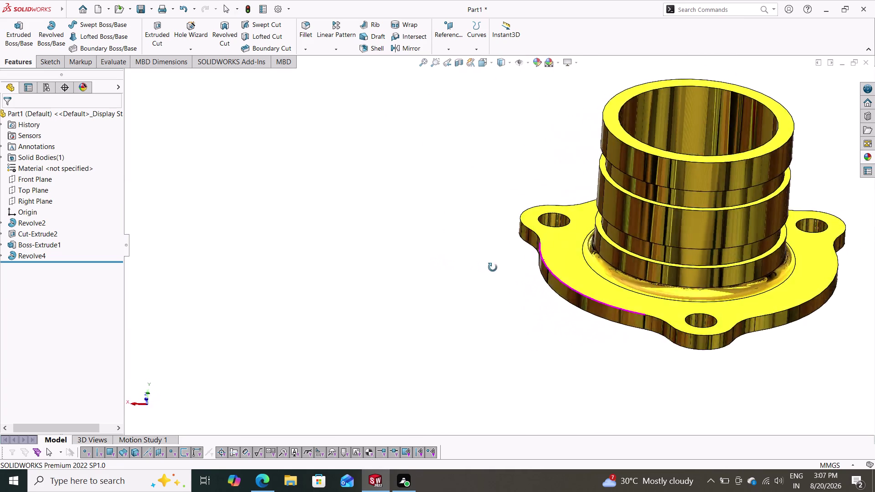
middle_drag(484, 269, 528, 255)
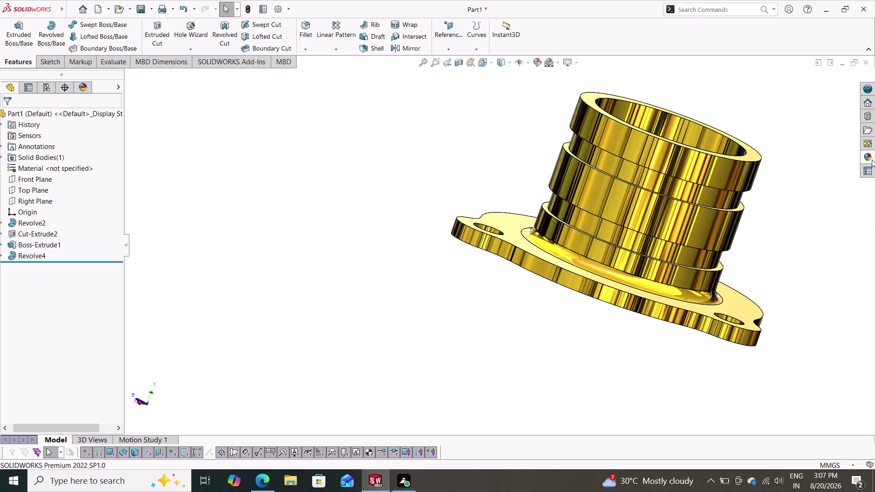
Drag a gold metal appearance onto the fitting and apply it to the whole body.
click(871, 156)
scroll(down, 3)
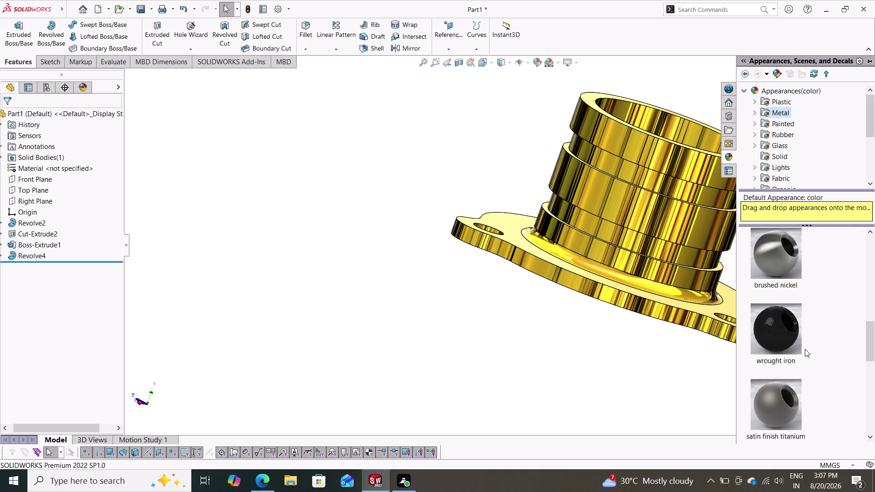
scroll(down, 3)
scroll(up, 3)
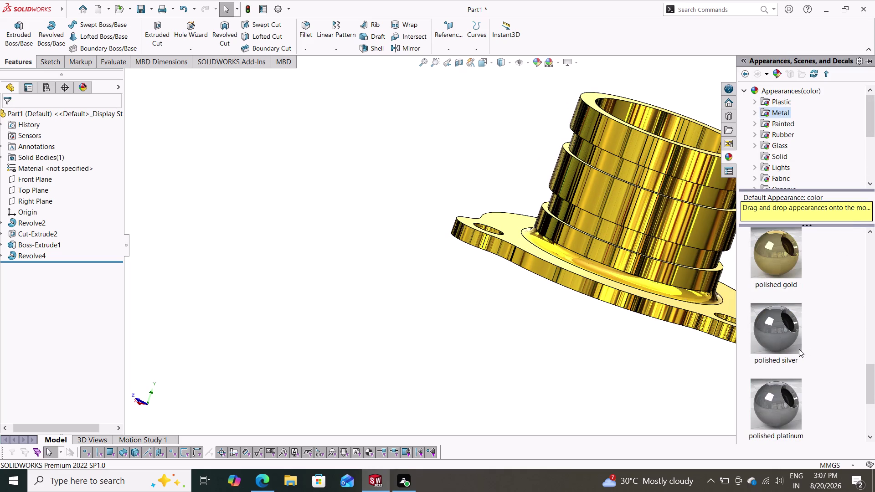
drag(775, 247, 646, 218)
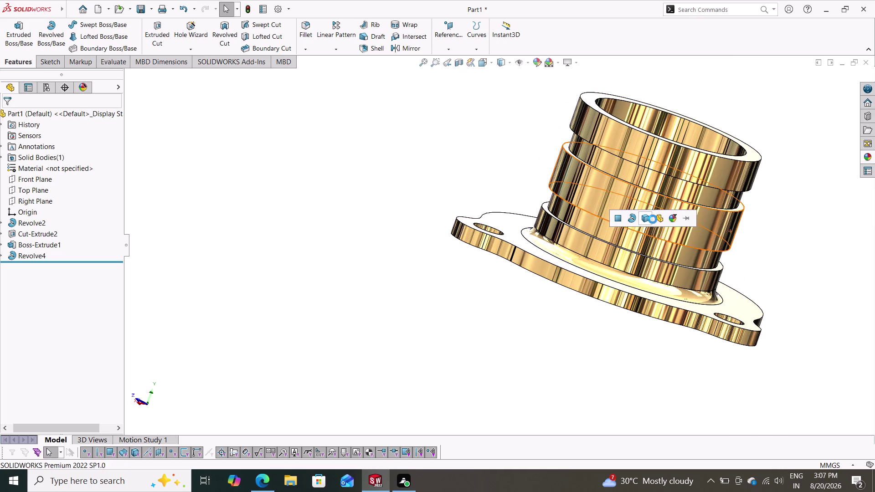
click(658, 218)
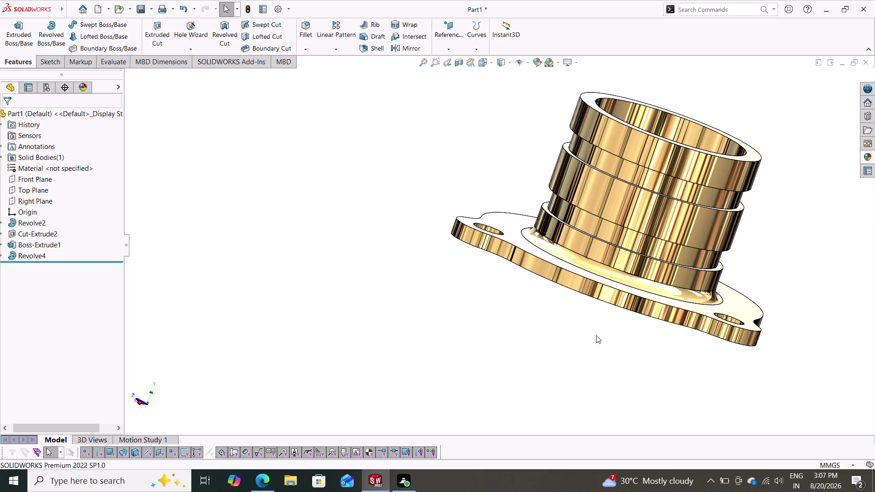
key(Escape)
middle_drag(609, 328, 683, 388)
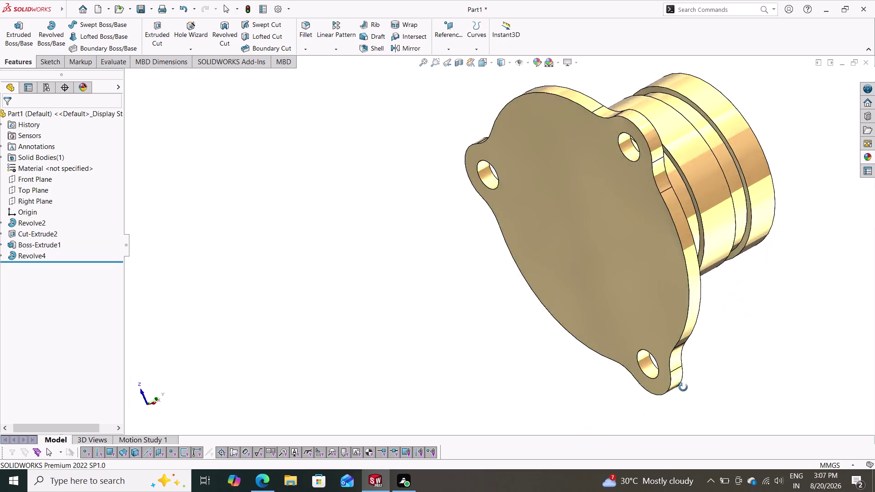
middle_drag(683, 388, 549, 165)
scroll(down, 3)
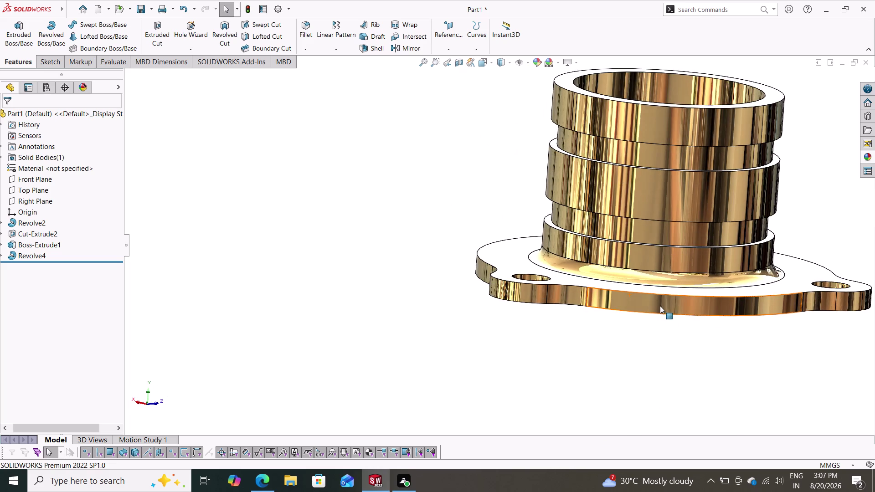
scroll(up, 3)
middle_drag(672, 313, 651, 370)
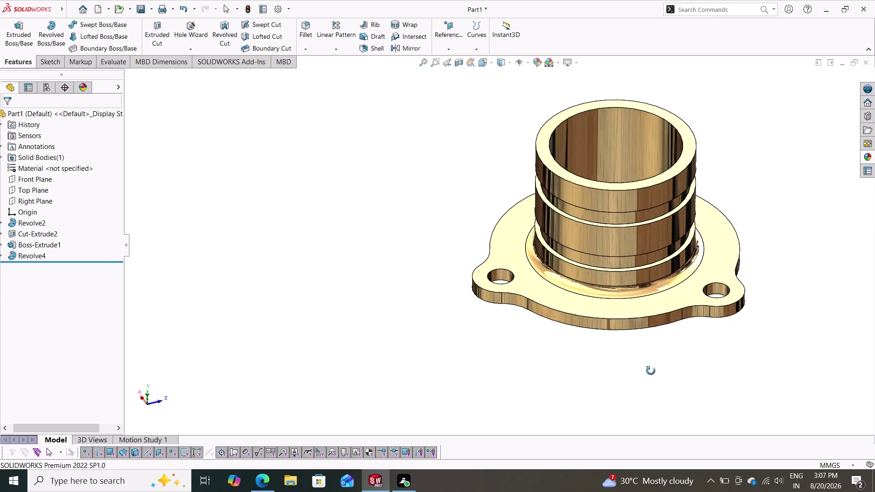
middle_drag(650, 370, 650, 375)
Drag cast lead from the Metal appearances onto the fitting and apply it to the body.
click(864, 155)
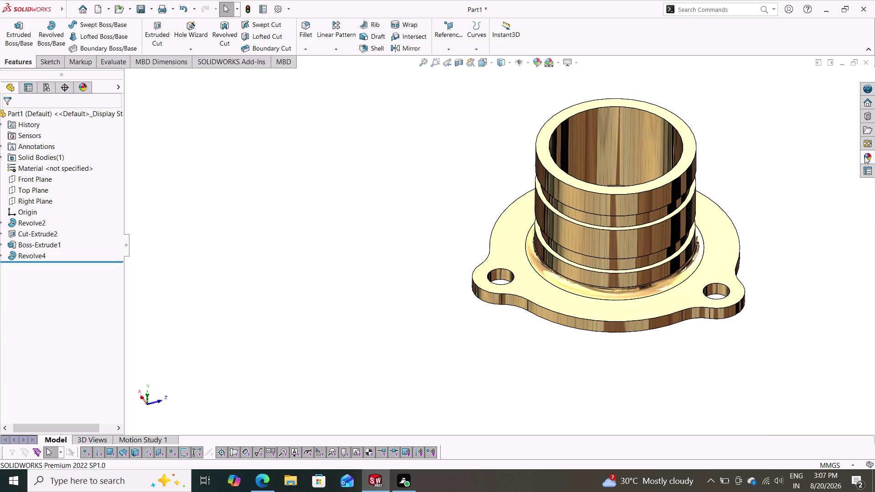
scroll(down, 3)
scroll(down, 3)
scroll(down, 3)
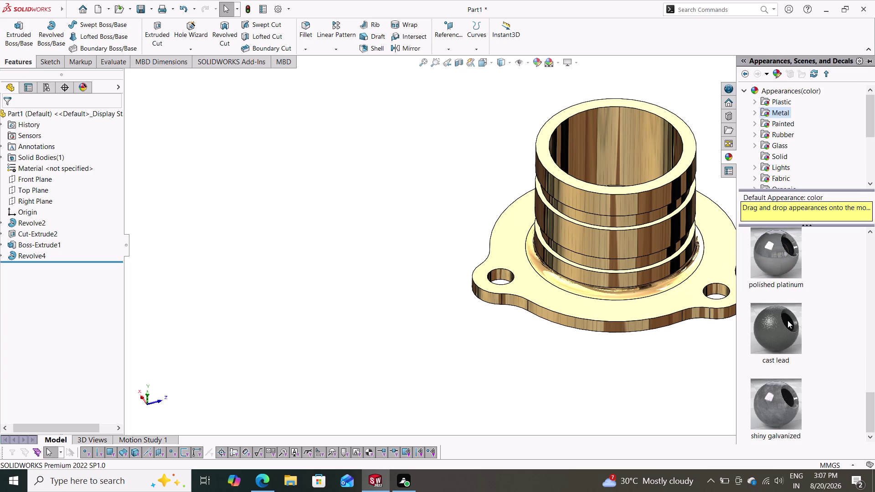
drag(787, 320, 639, 268)
click(653, 270)
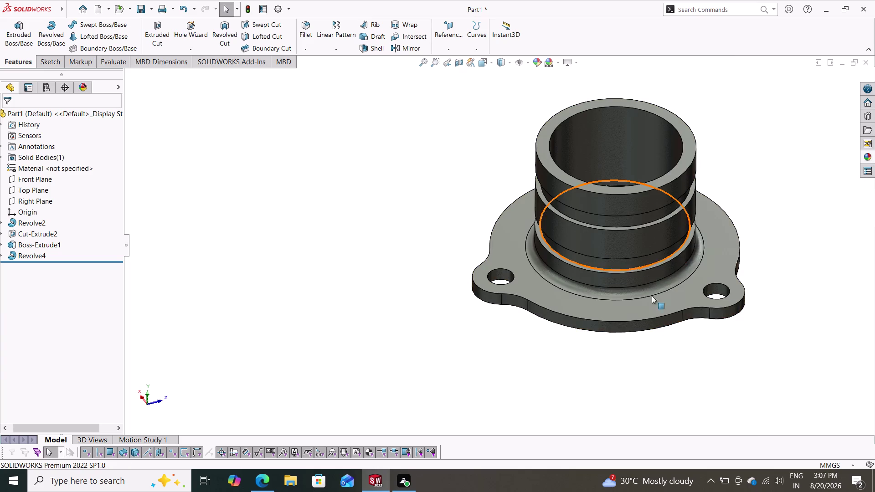
key(Escape)
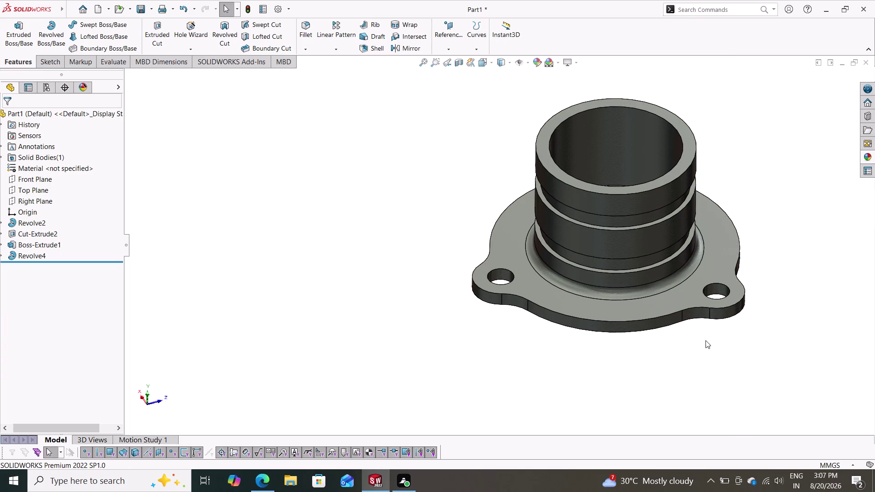
middle_drag(768, 321, 744, 295)
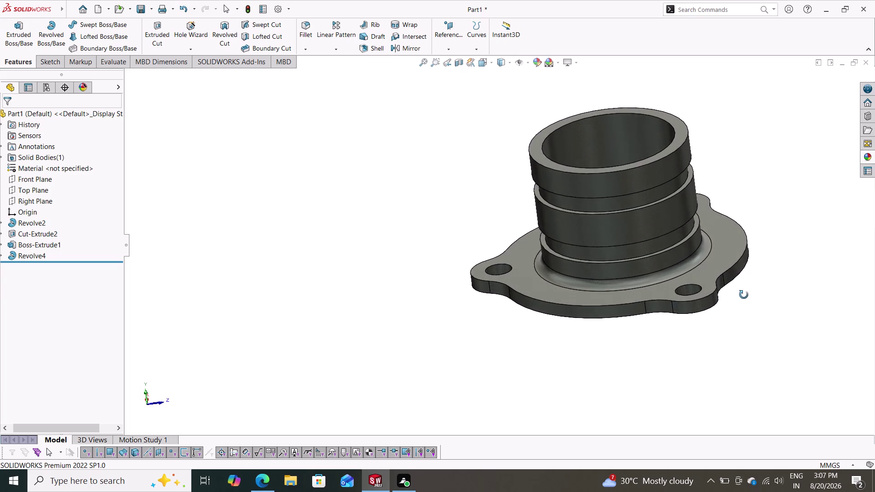
middle_drag(743, 295, 784, 327)
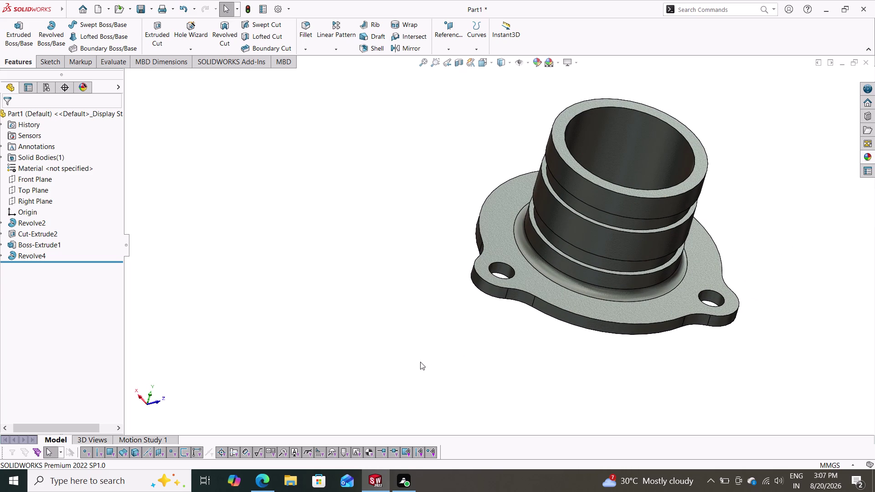
click(868, 159)
scroll(down, 3)
Orbit the cast-lead fitting round until the flat flange underside is exposed.
drag(785, 416, 637, 303)
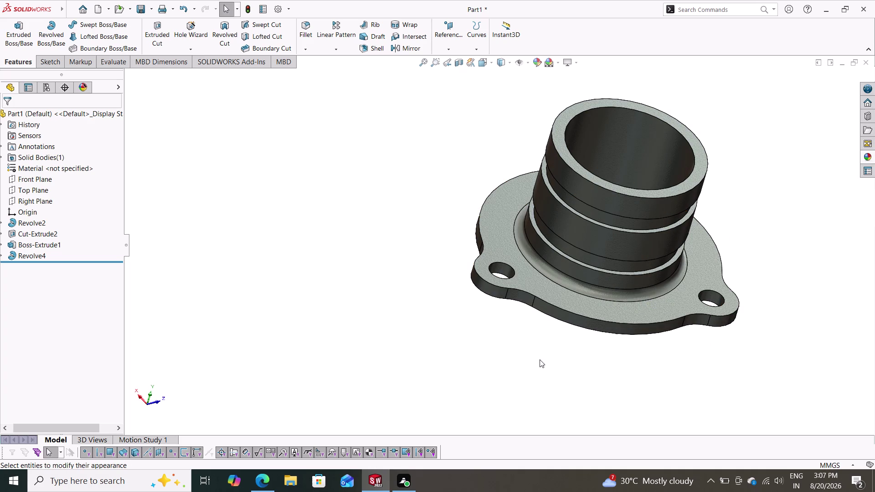
key(Escape)
scroll(up, 3)
middle_drag(588, 353, 553, 315)
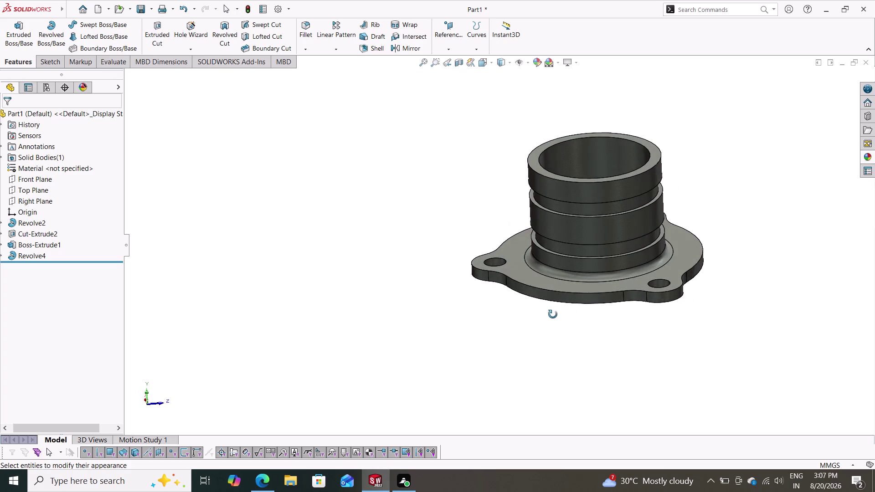
middle_drag(553, 314, 563, 126)
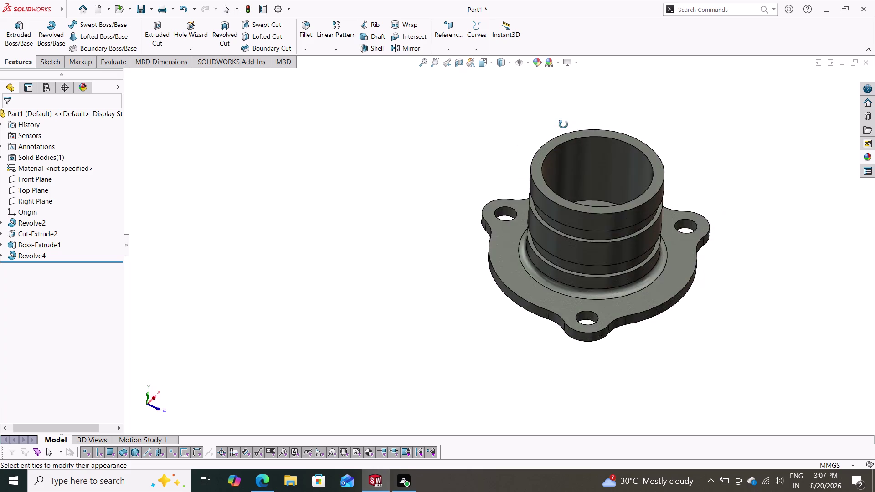
middle_drag(563, 126, 568, 100)
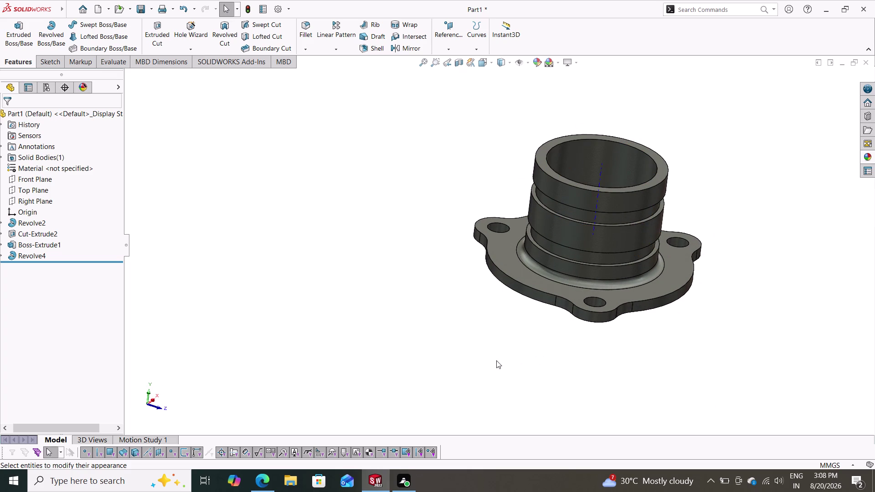
middle_drag(499, 346, 557, 86)
Turn the flange underside Normal To and start a new sketch on it.
click(577, 241)
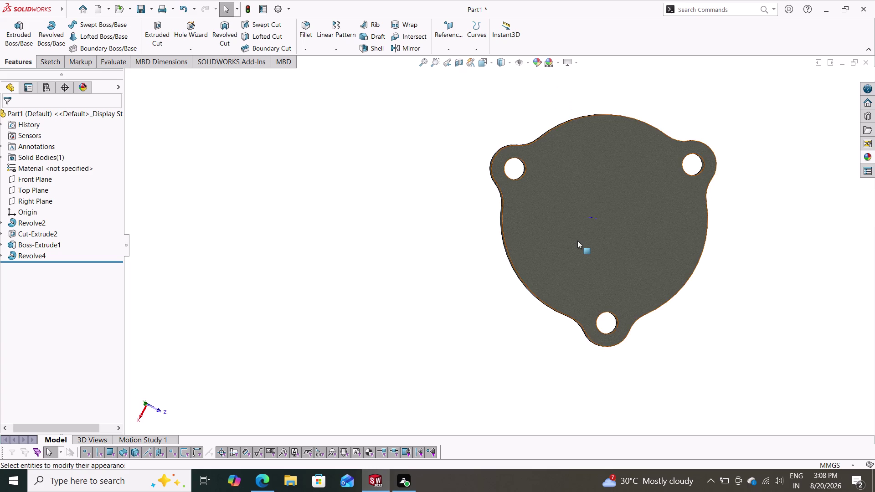
click(620, 209)
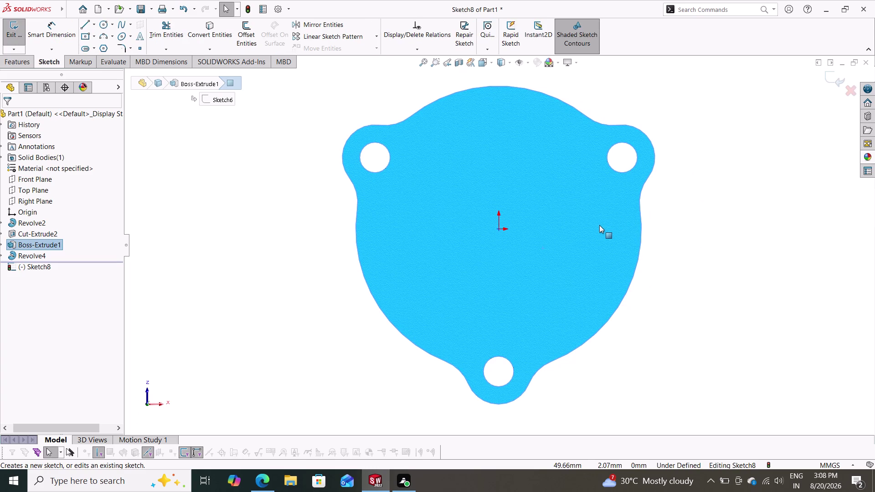
key(Escape)
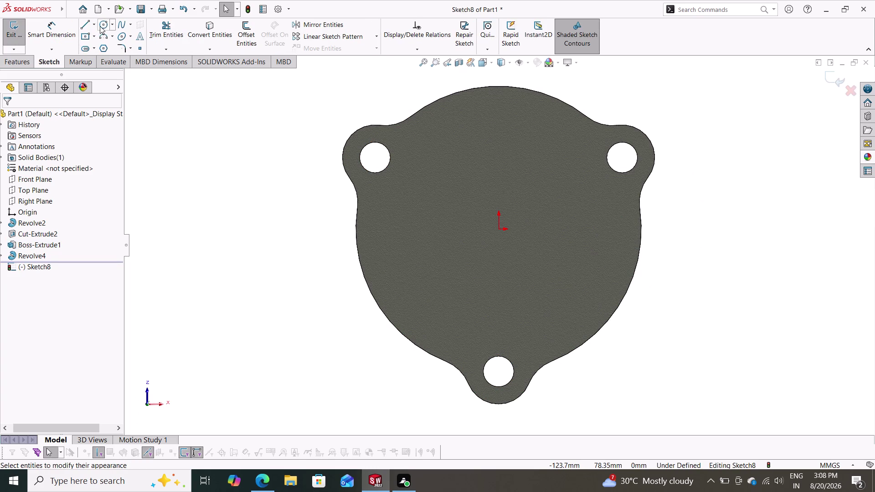
Draw a circle centred on the origin and dimension it to 90 mm diameter.
click(101, 22)
click(498, 231)
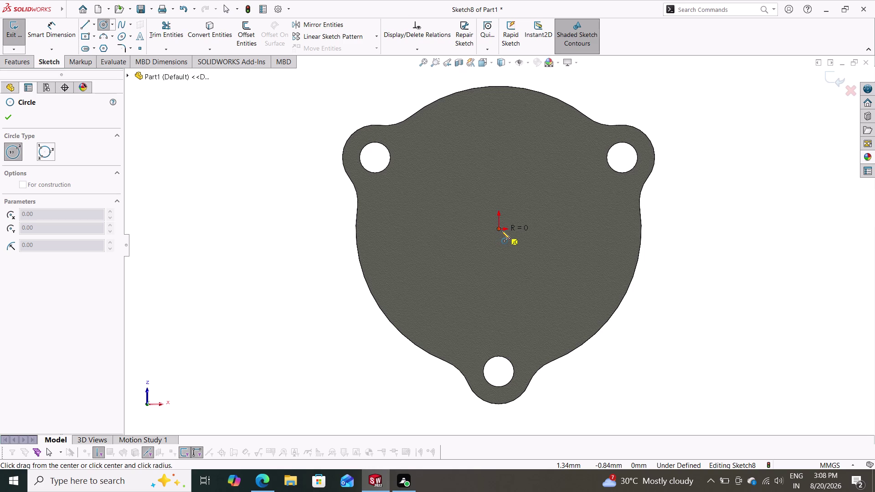
click(570, 271)
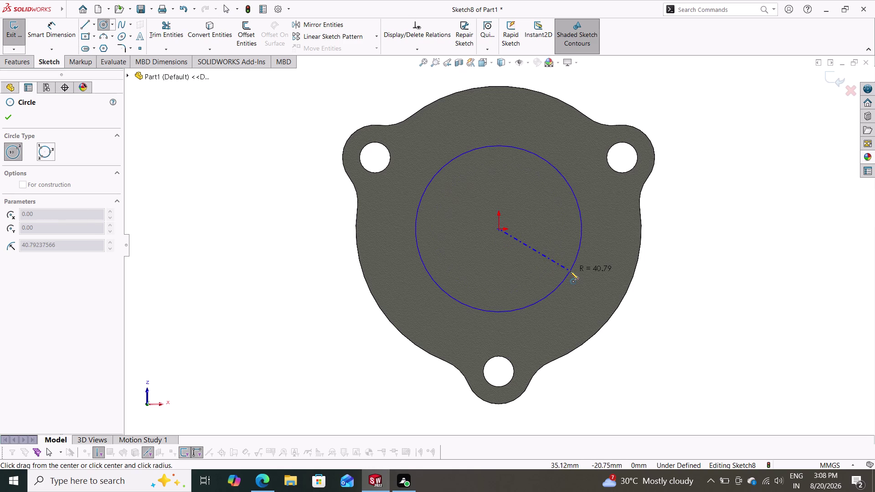
click(50, 34)
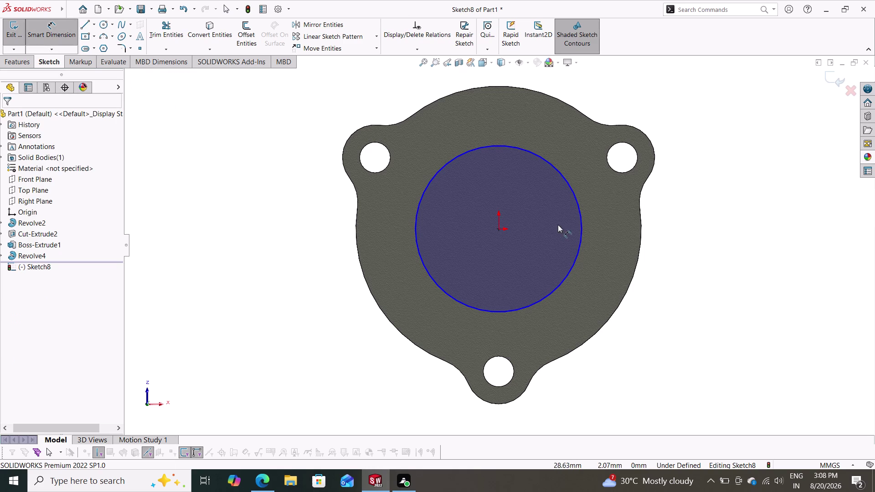
click(578, 213)
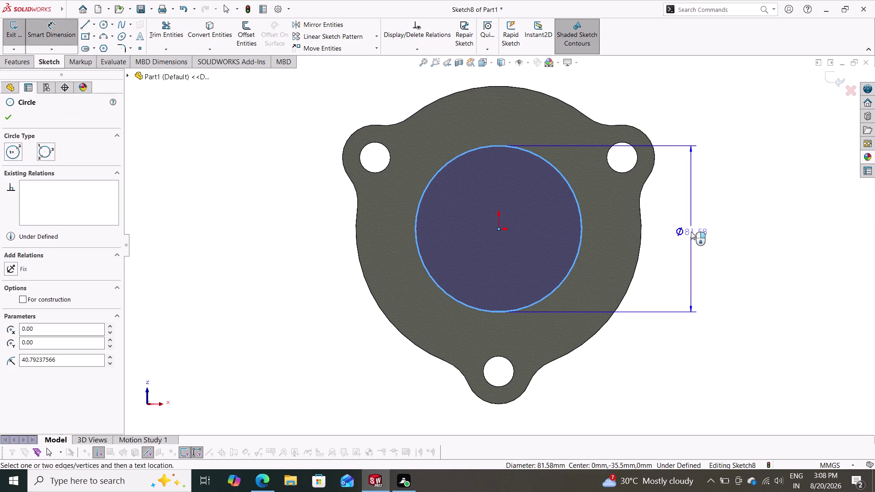
click(691, 232)
text(90)
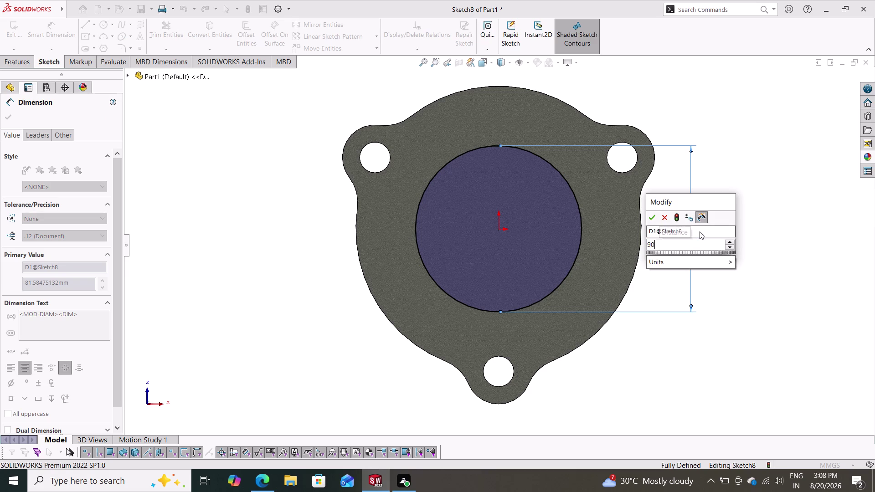
key(Return)
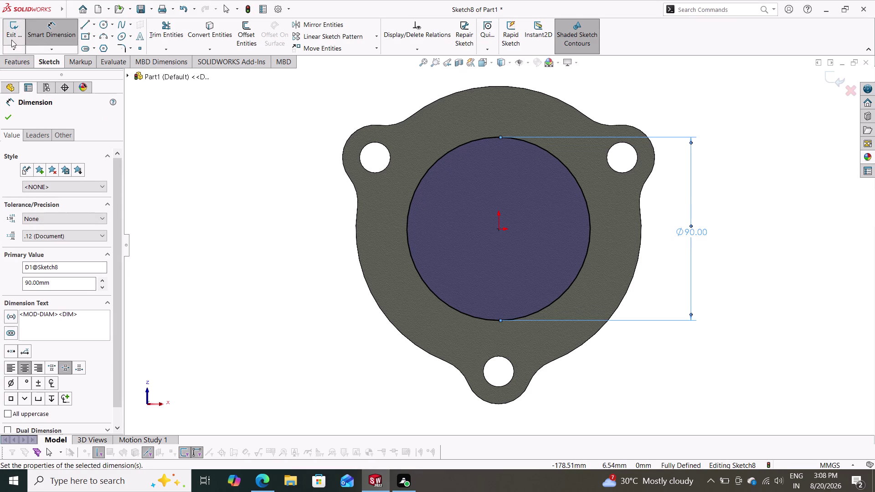
click(5, 60)
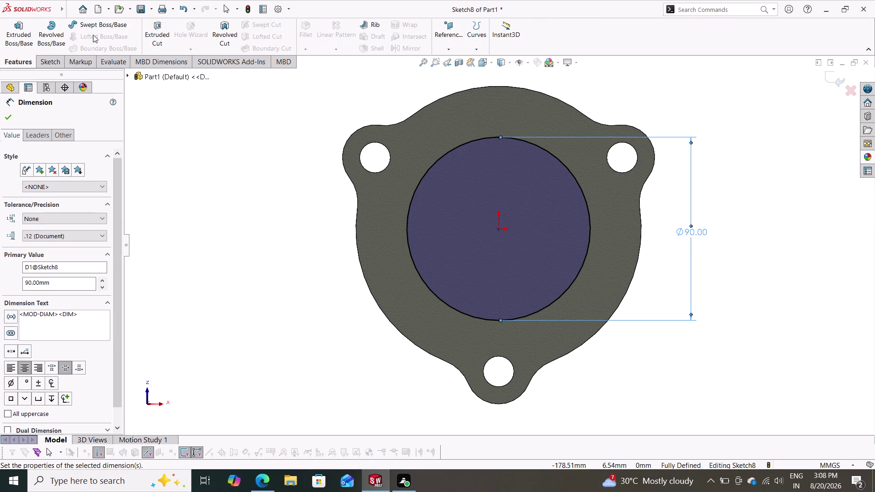
click(156, 29)
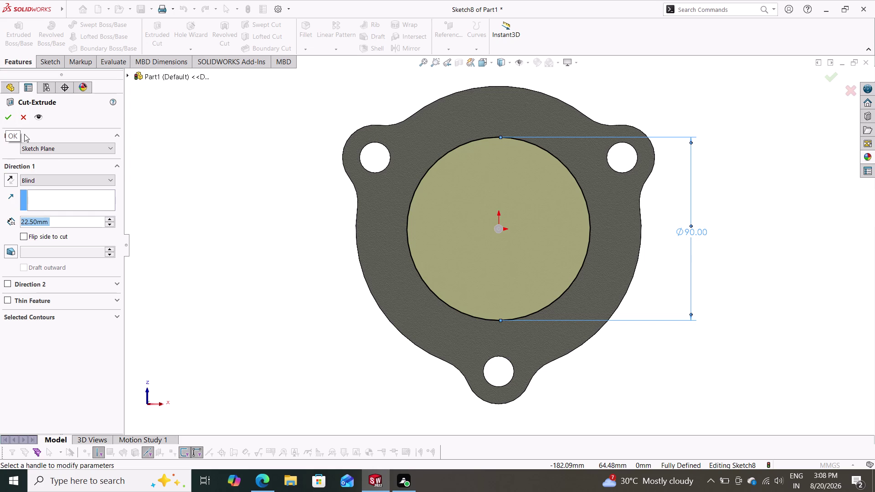
click(64, 181)
click(60, 196)
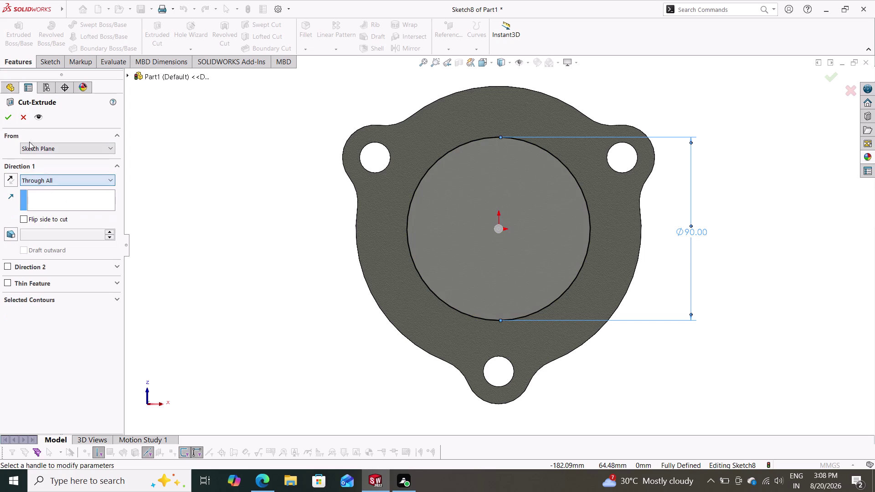
click(7, 120)
middle_drag(220, 291, 220, 291)
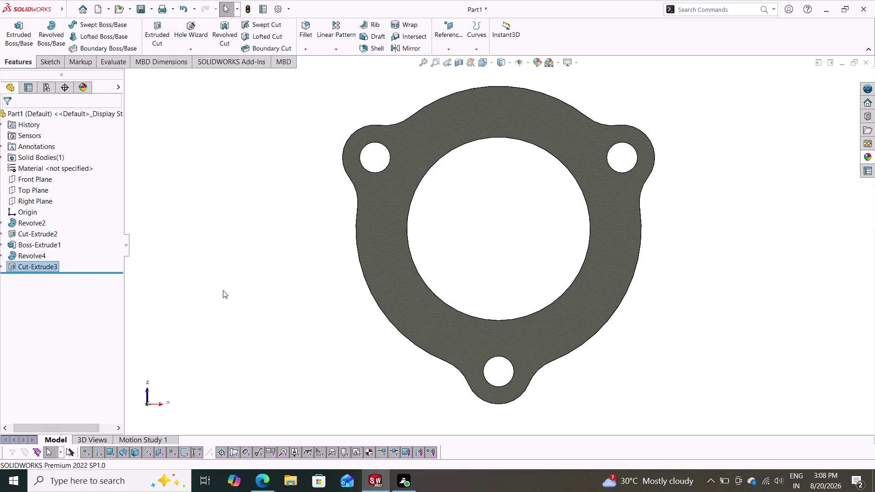
middle_drag(220, 291, 345, 343)
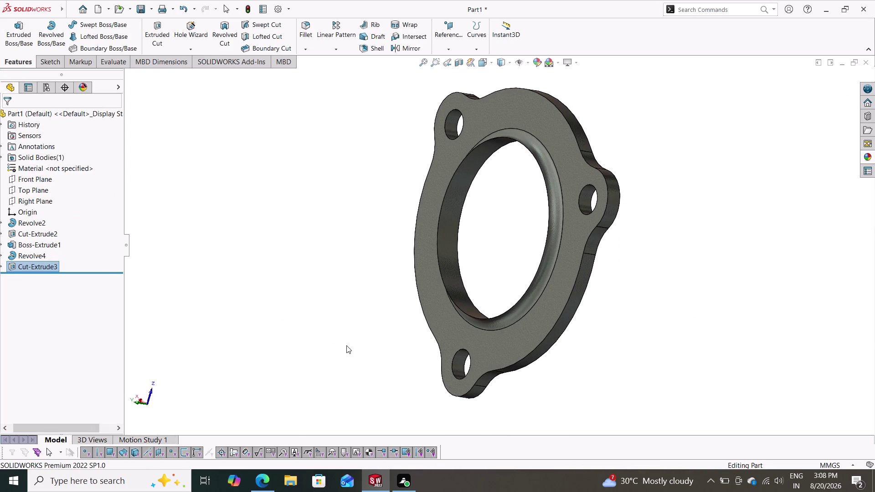
key(ctrl+z)
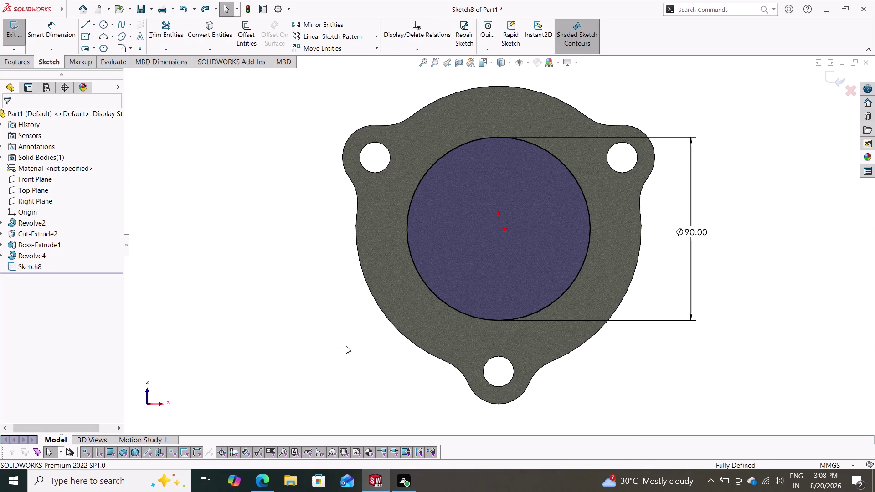
middle_drag(294, 266, 309, 290)
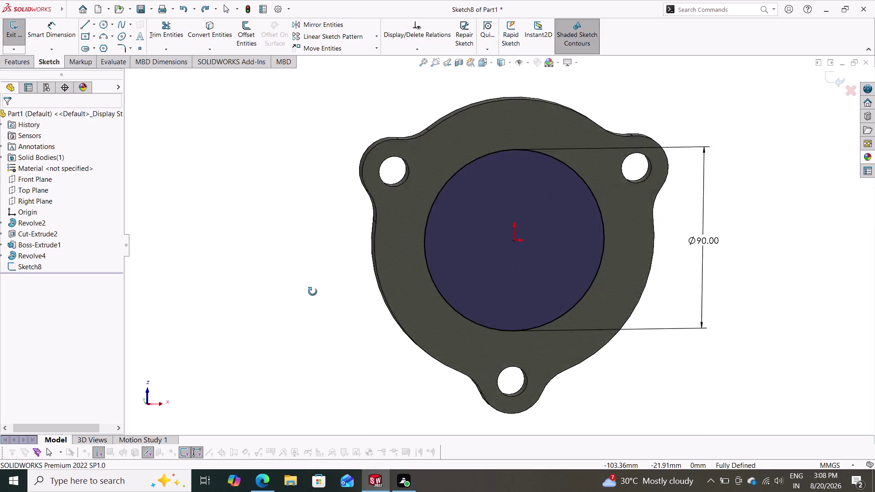
middle_drag(310, 290, 451, 416)
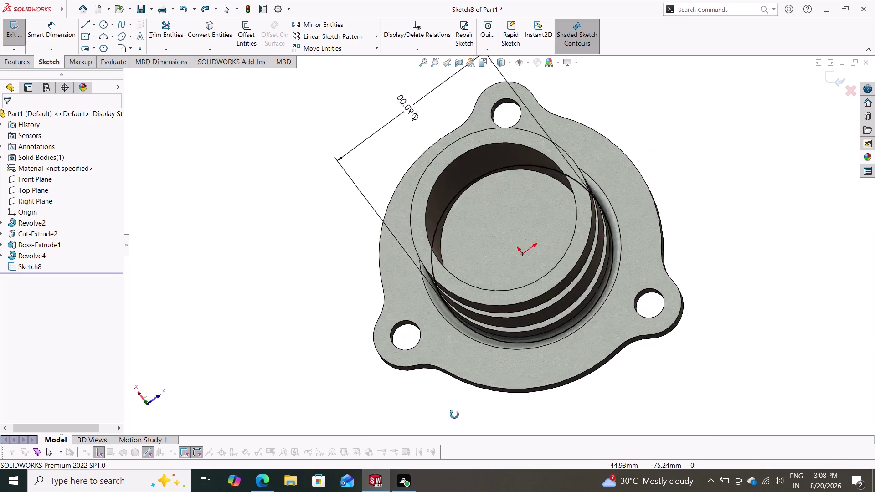
middle_drag(451, 416, 466, 430)
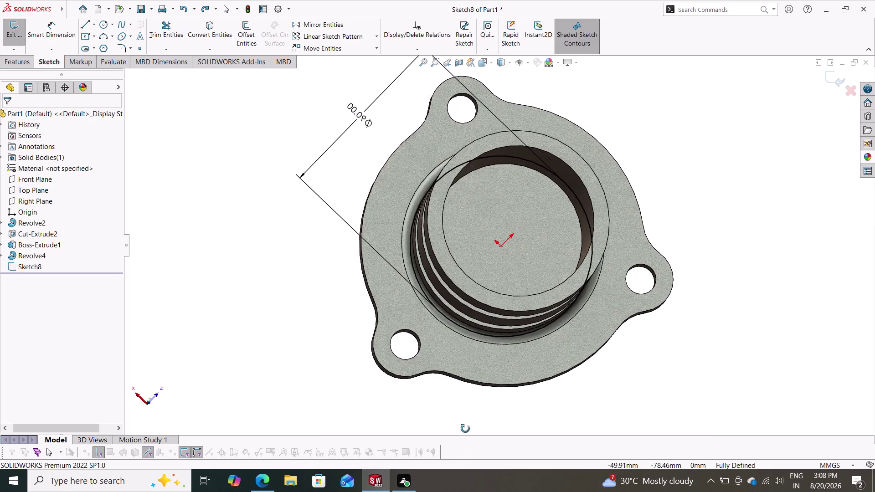
middle_drag(465, 429, 461, 407)
scroll(down, 3)
middle_drag(463, 401, 322, 309)
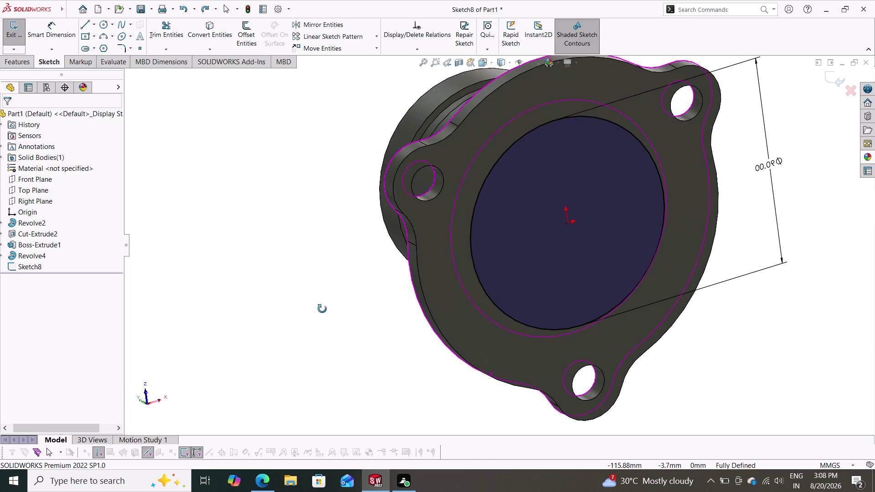
middle_drag(322, 309, 332, 340)
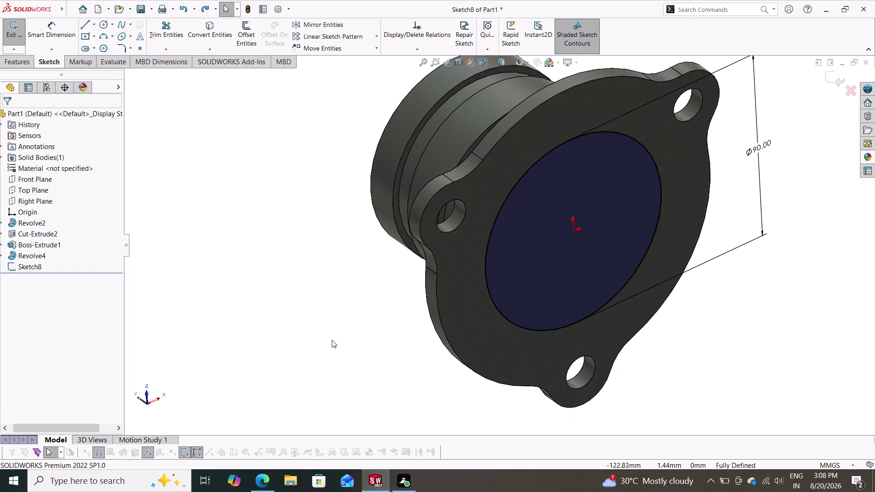
middle_drag(264, 320, 322, 333)
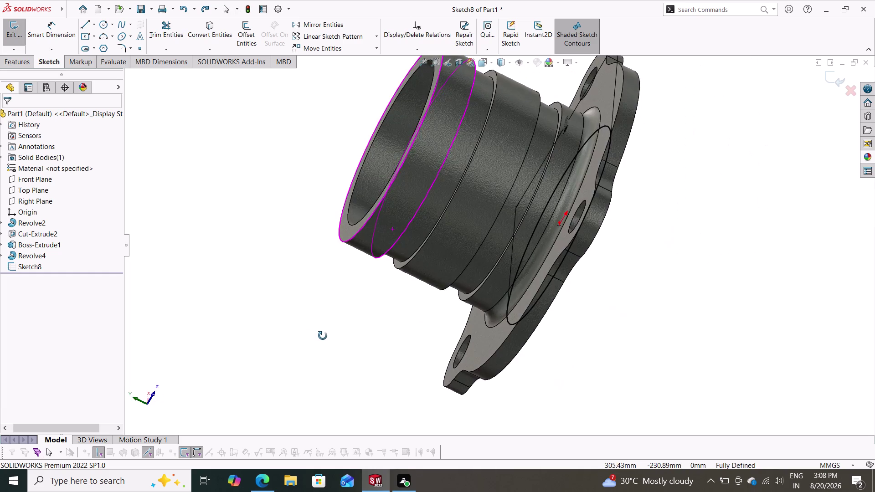
middle_drag(322, 333, 388, 394)
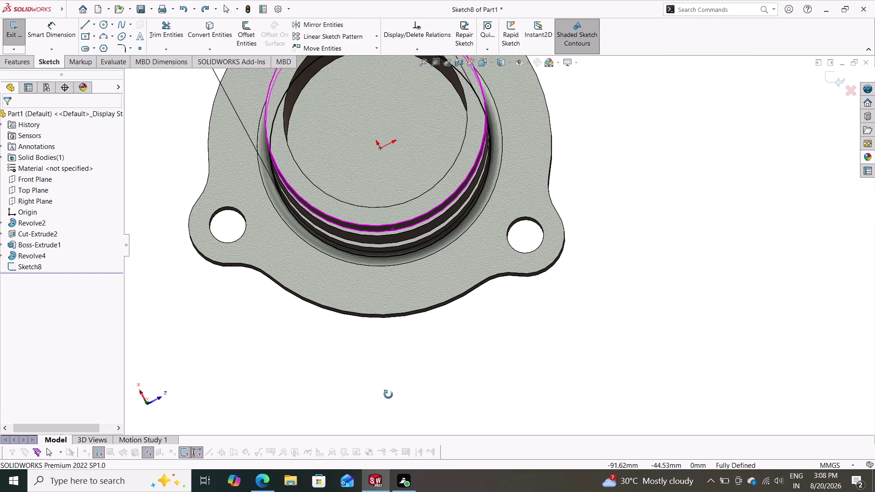
middle_drag(388, 395, 422, 235)
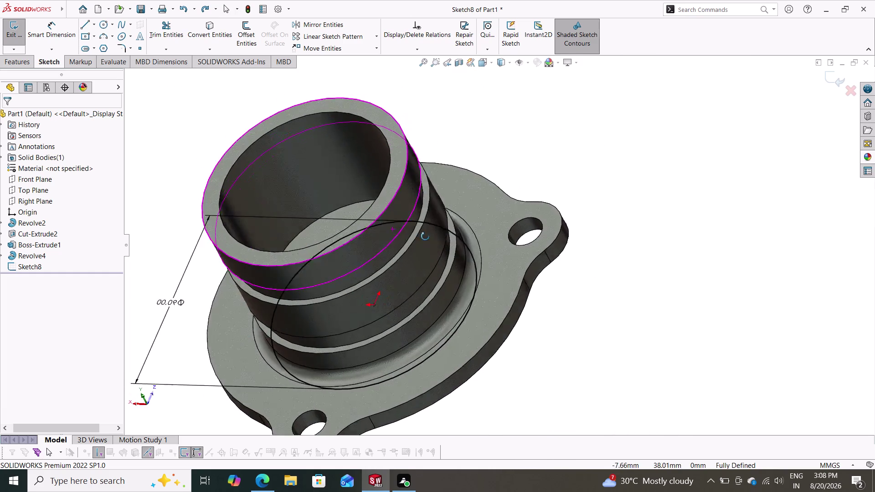
middle_drag(422, 235, 431, 242)
scroll(down, 3)
scroll(up, 3)
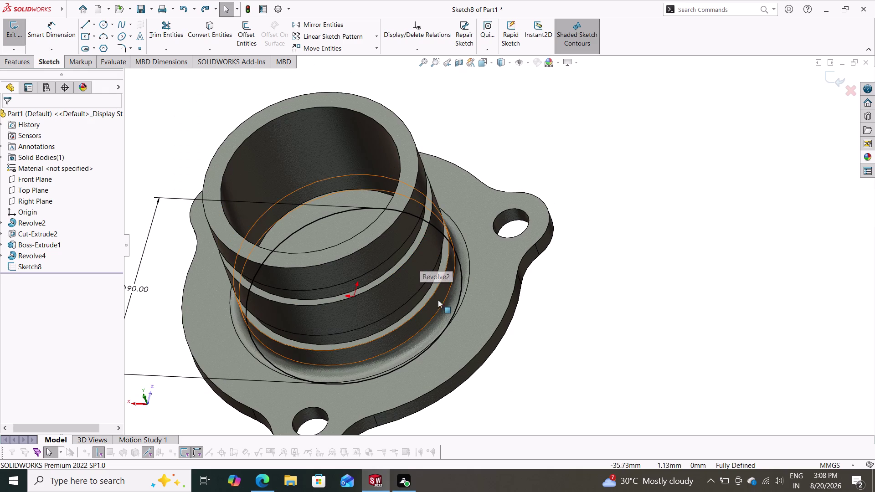
click(390, 373)
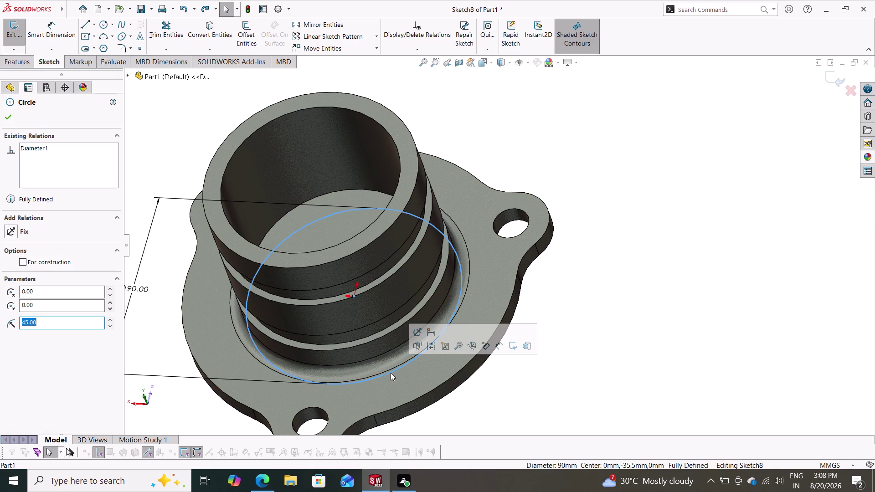
Delete the Ø90 circle and its dimension, then exit the unused Sketch8.
key(Delete)
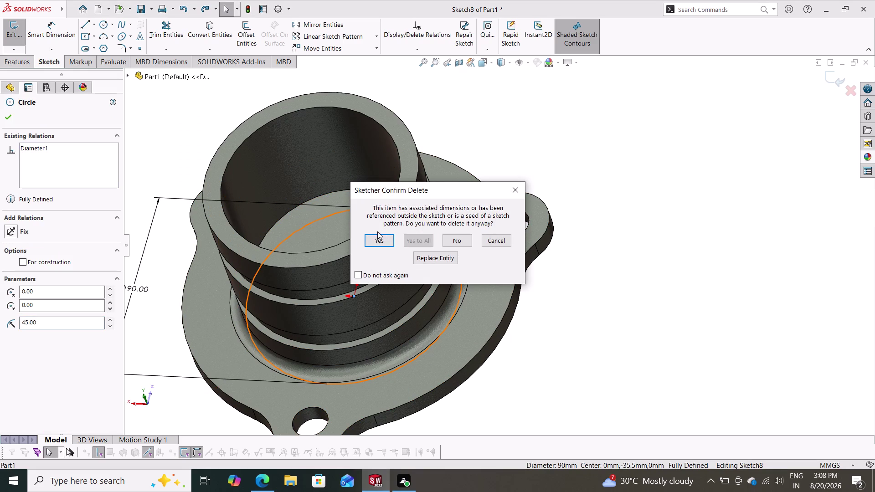
click(377, 240)
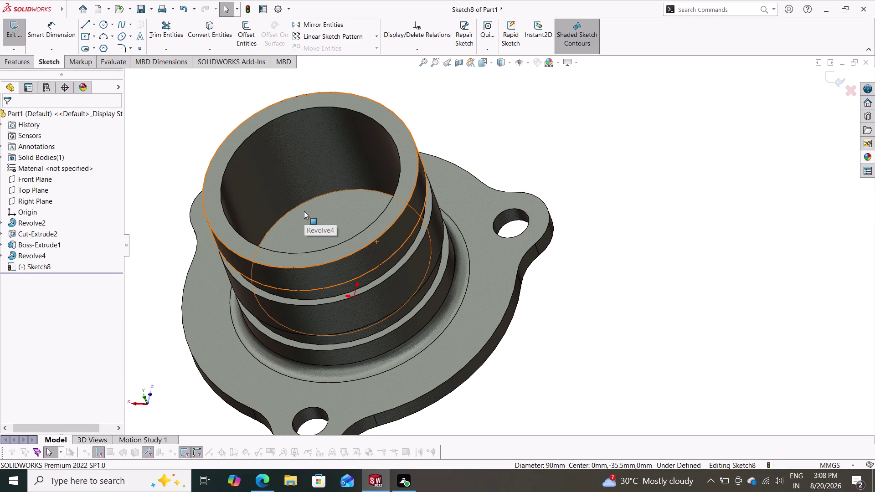
click(411, 156)
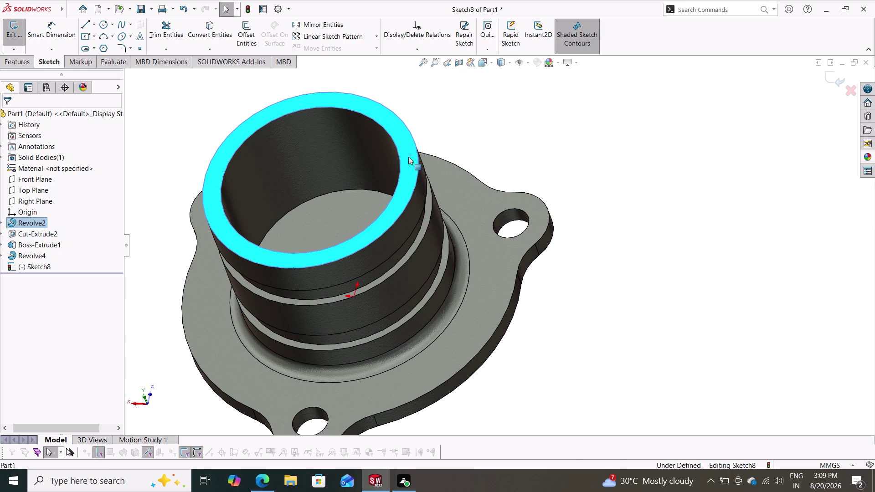
key(Escape)
scroll(down, 3)
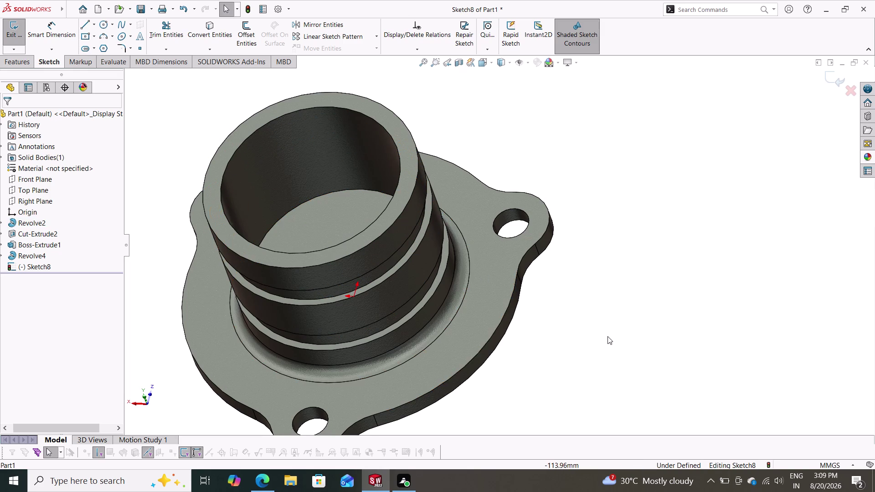
scroll(down, 3)
middle_drag(570, 338, 559, 370)
scroll(up, 3)
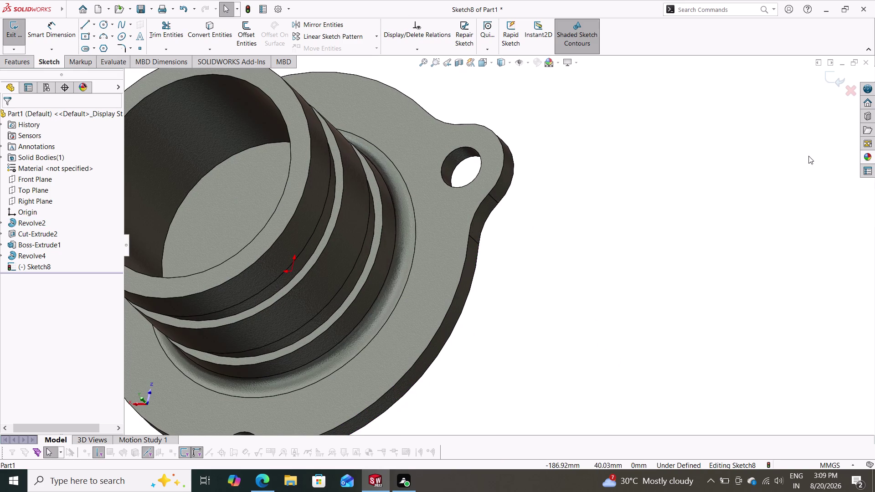
click(830, 79)
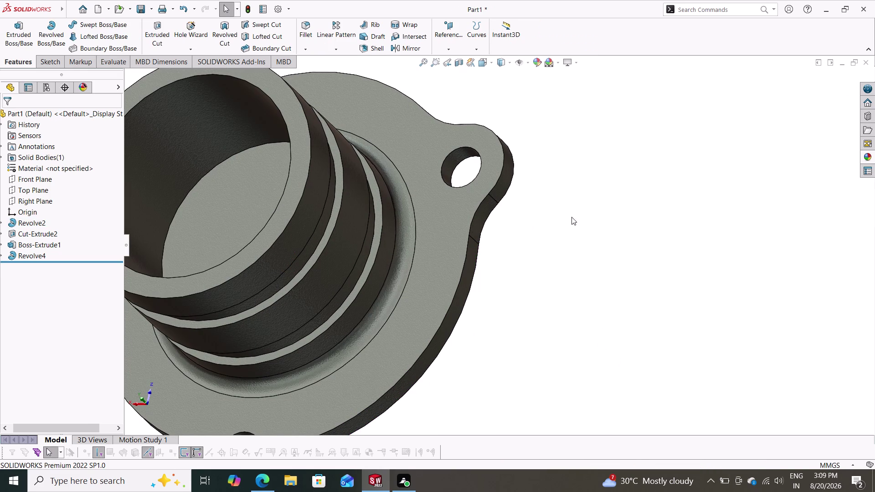
Start a new sketch, Sketch9, on the tube's end face.
scroll(down, 3)
scroll(up, 3)
scroll(up, 3)
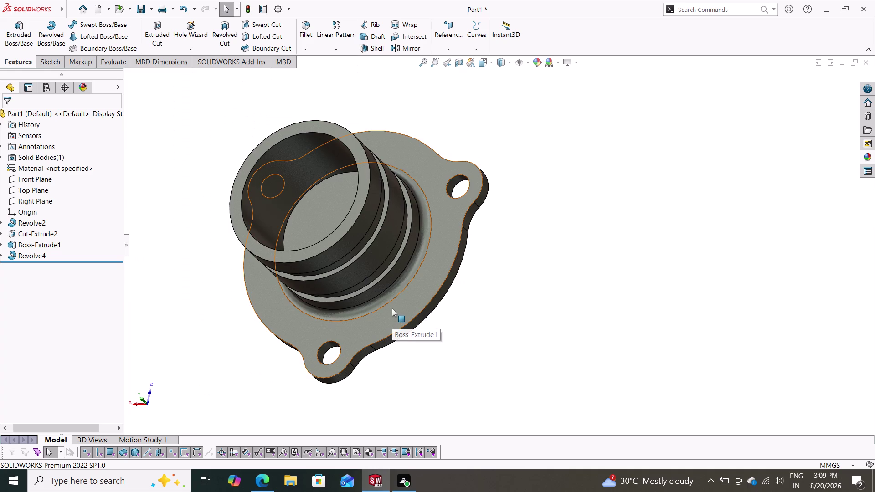
click(360, 169)
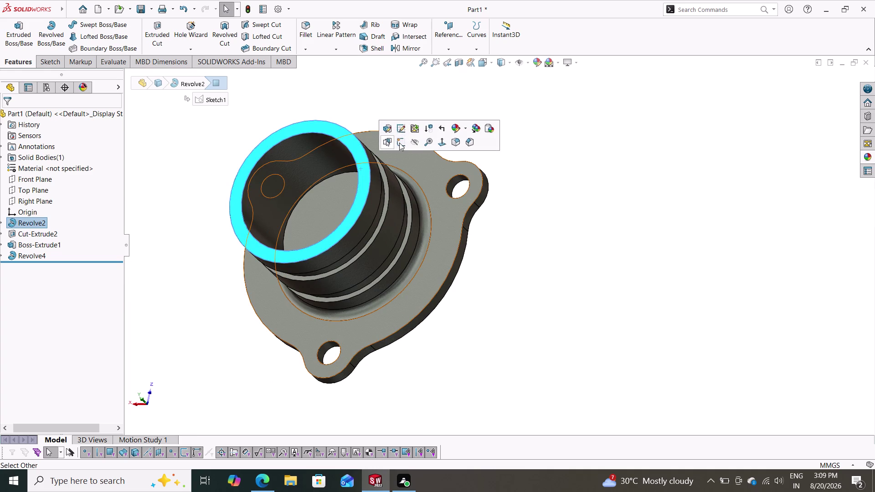
click(399, 143)
Draw a 37.5 mm-radius circle centred on the origin, then start an Extruded Cut from it.
key(Escape)
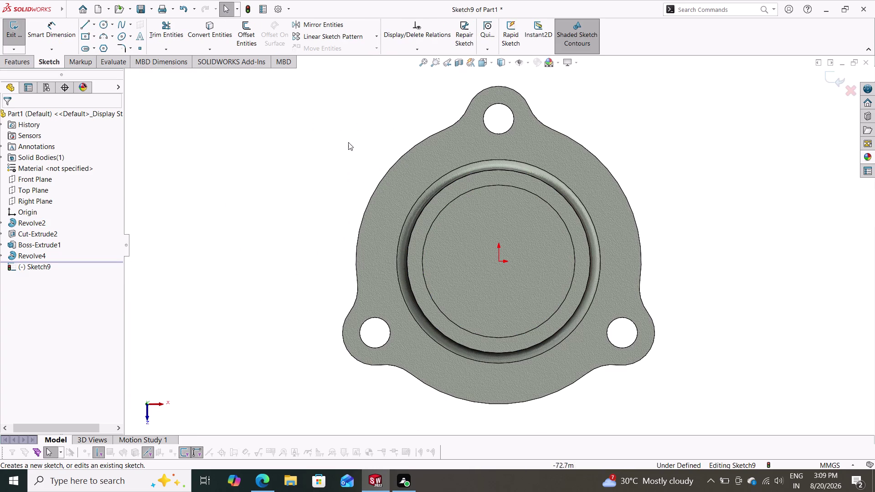
click(100, 28)
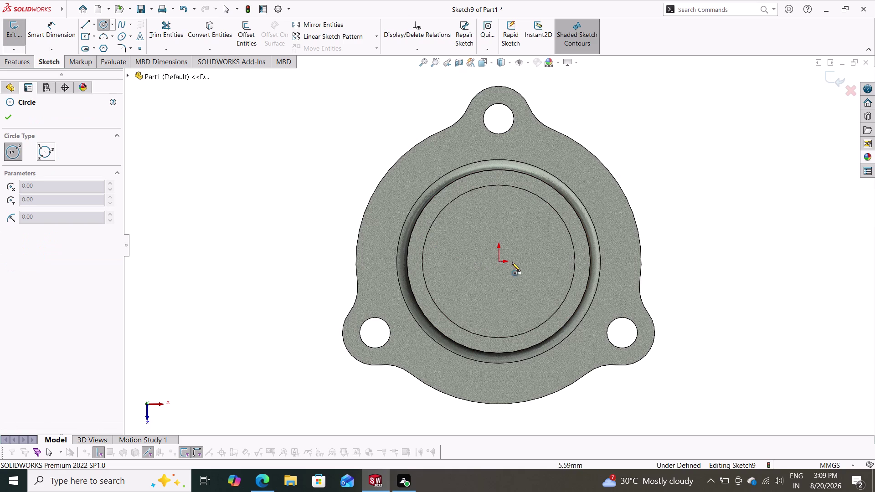
click(498, 260)
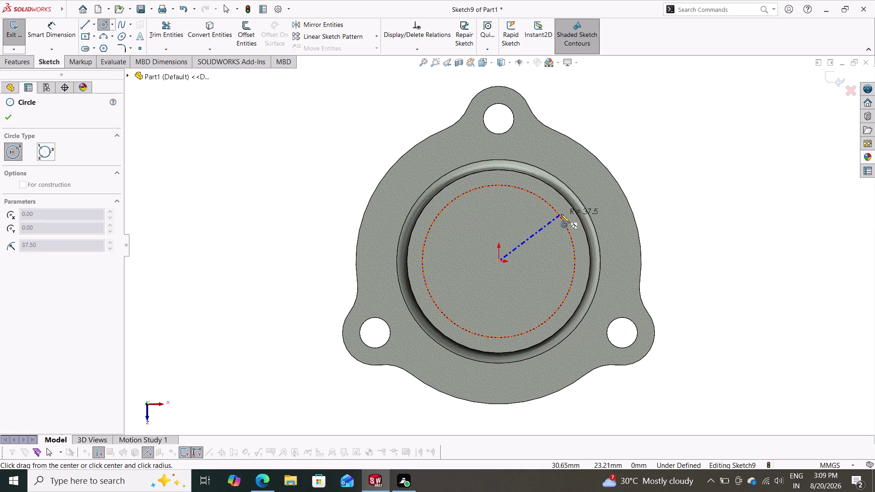
click(560, 214)
key(Escape)
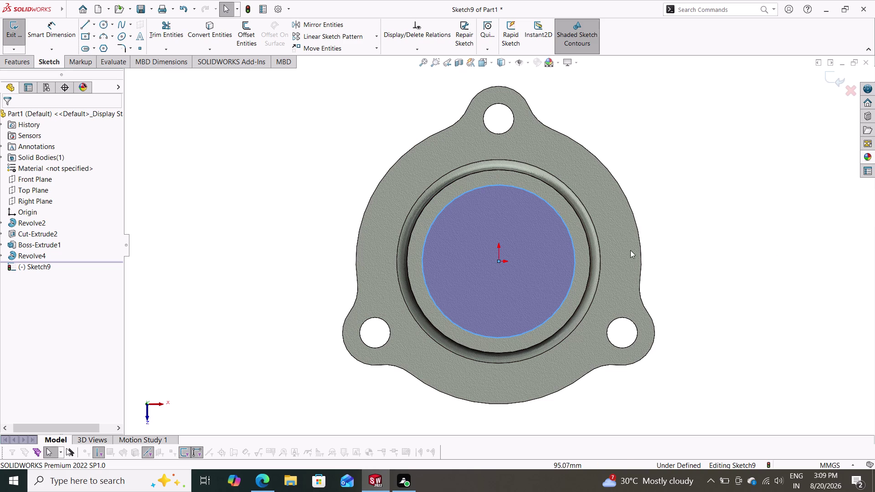
click(23, 66)
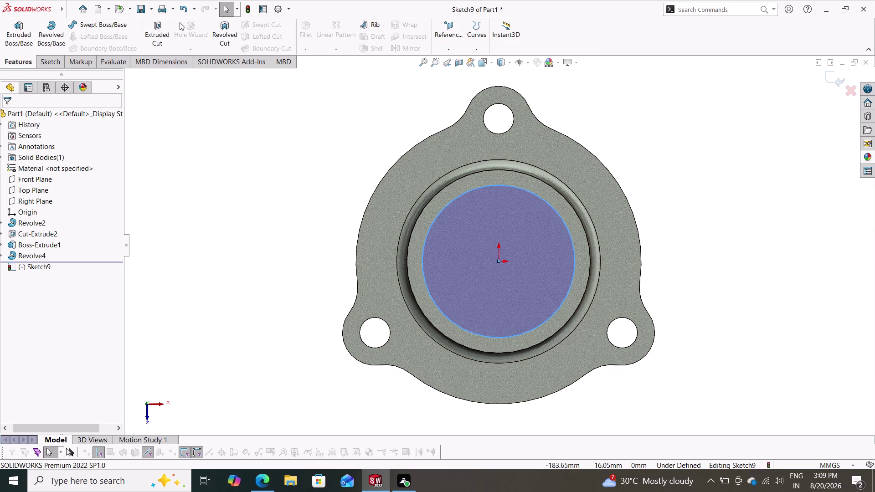
click(160, 27)
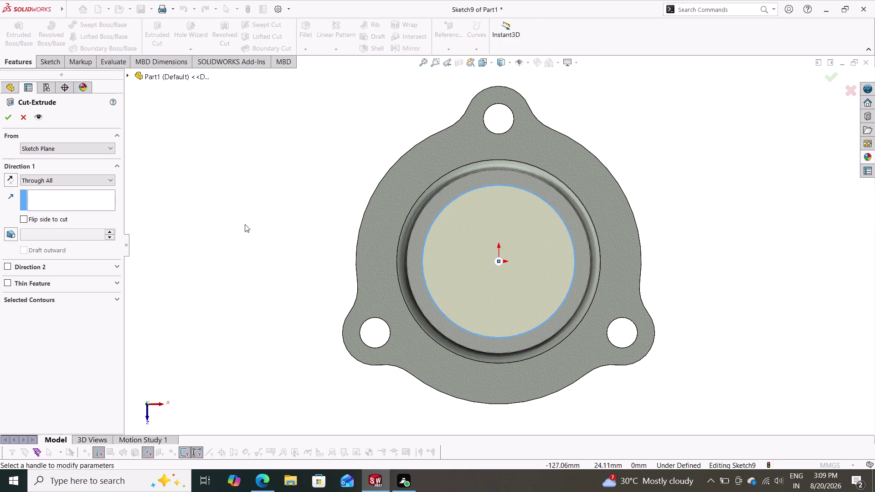
Finish Cut-Extrude4 as a Through All 75 mm bore through flange and tube.
middle_drag(252, 227, 197, 114)
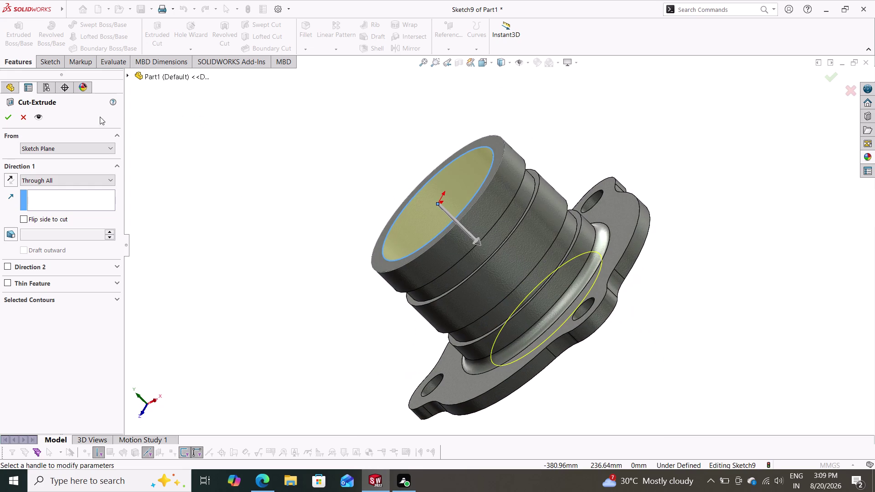
click(8, 113)
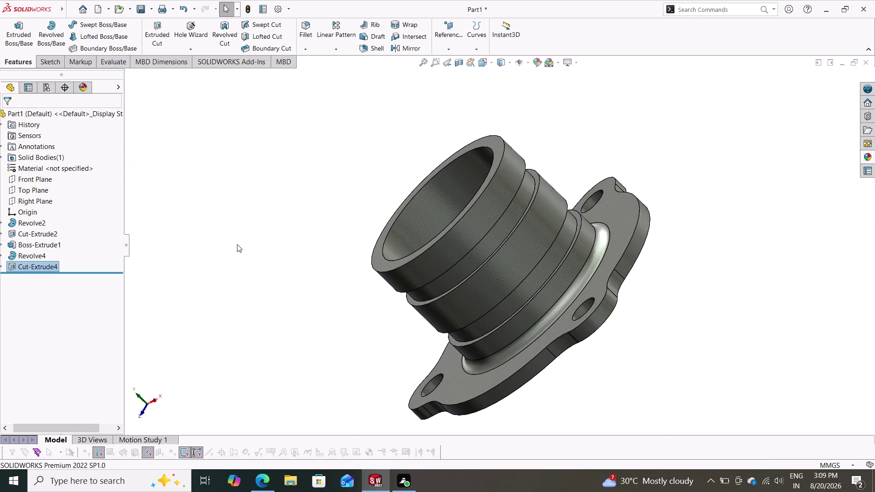
middle_drag(244, 238, 483, 294)
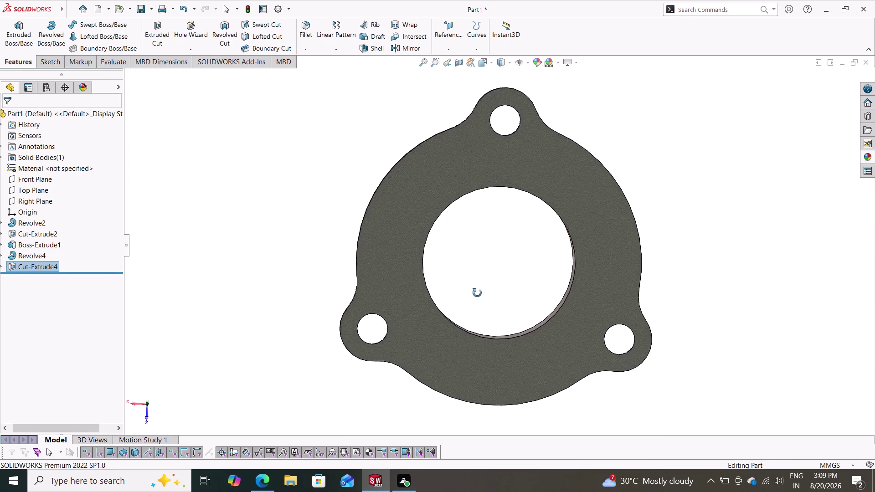
middle_drag(483, 294, 296, 122)
scroll(down, 3)
Orbit the part to inspect the bore end-on and from a low side view.
scroll(up, 3)
middle_drag(637, 297, 393, 244)
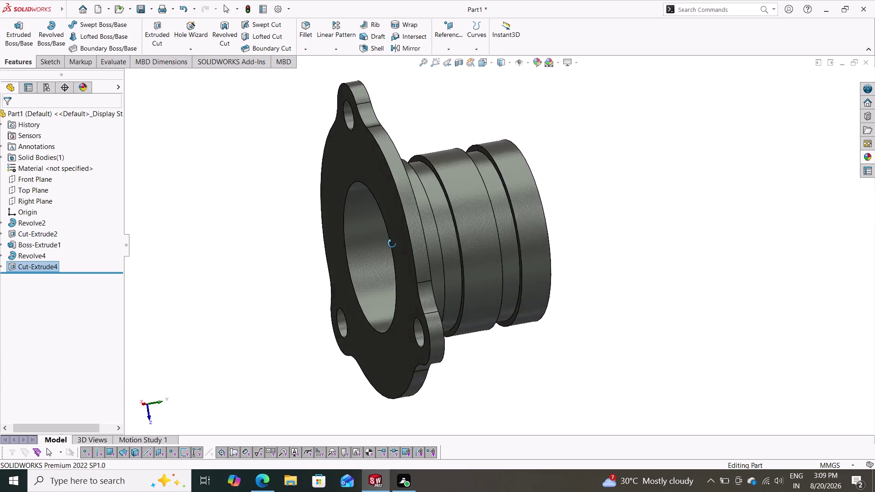
middle_drag(393, 244, 626, 289)
scroll(up, 3)
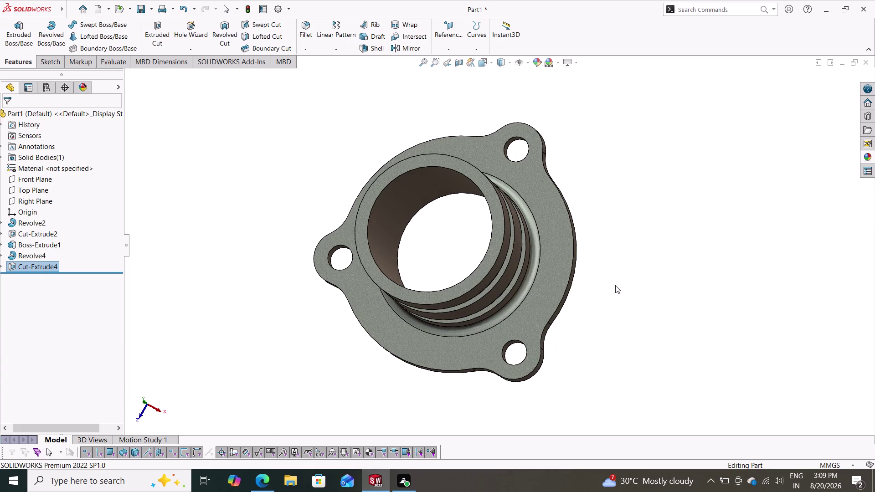
middle_drag(604, 284, 607, 204)
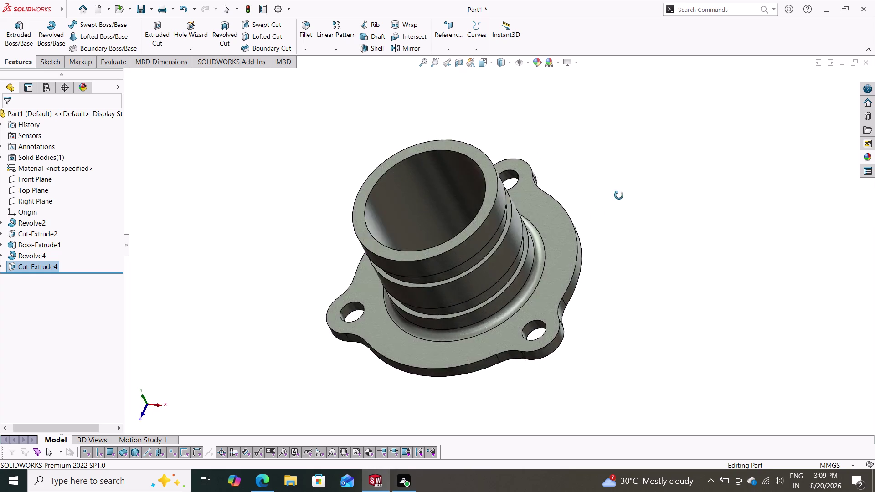
middle_drag(607, 203, 640, 161)
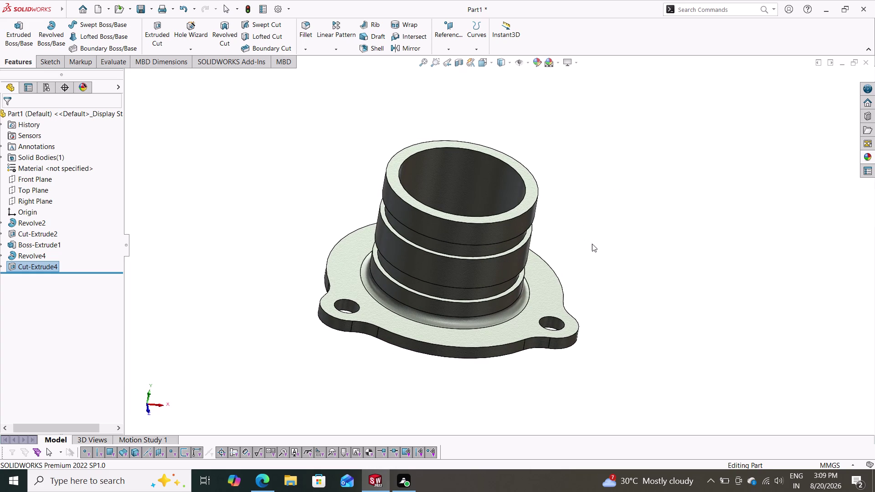
click(869, 158)
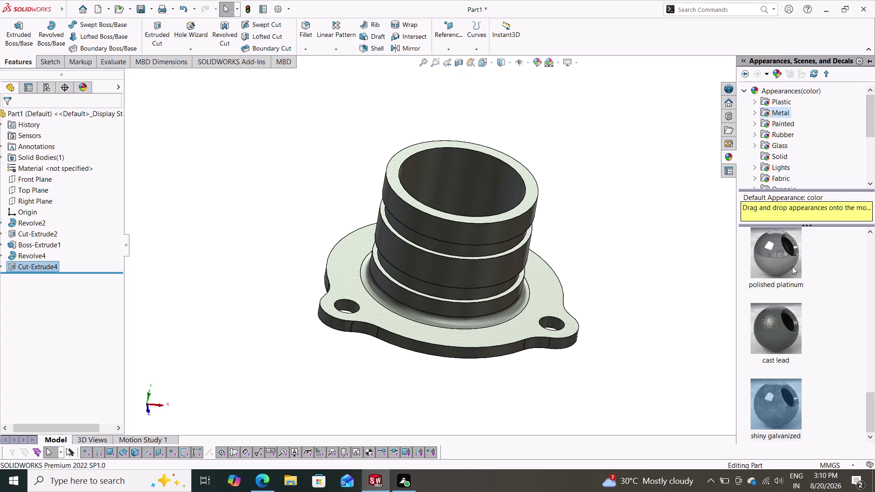
Apply a shiny polished silver metal appearance to the entire part body.
scroll(up, 3)
scroll(up, 3)
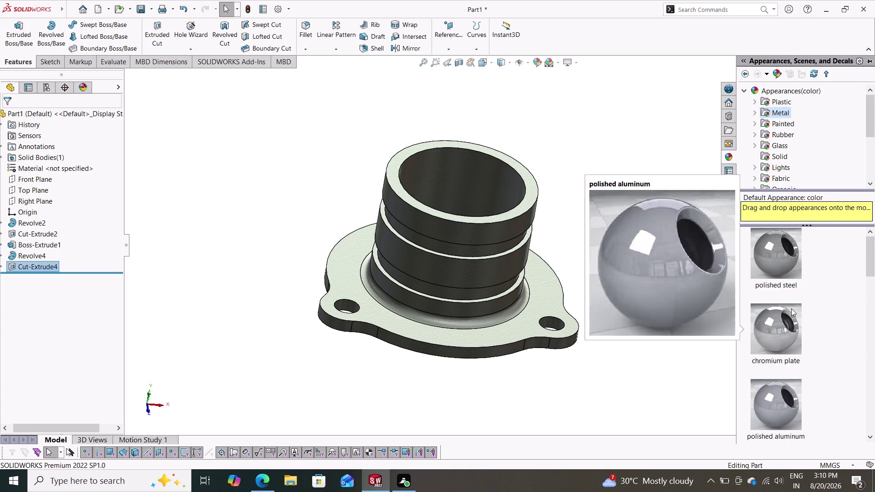
drag(780, 247, 450, 269)
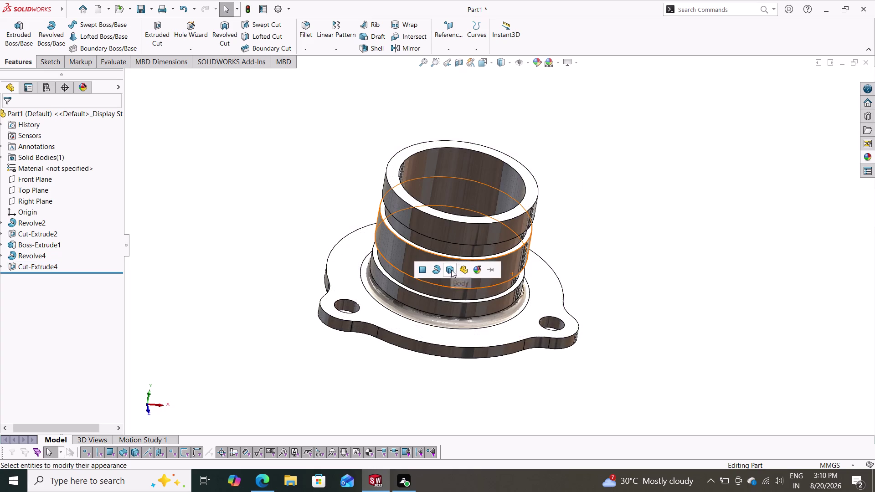
click(463, 271)
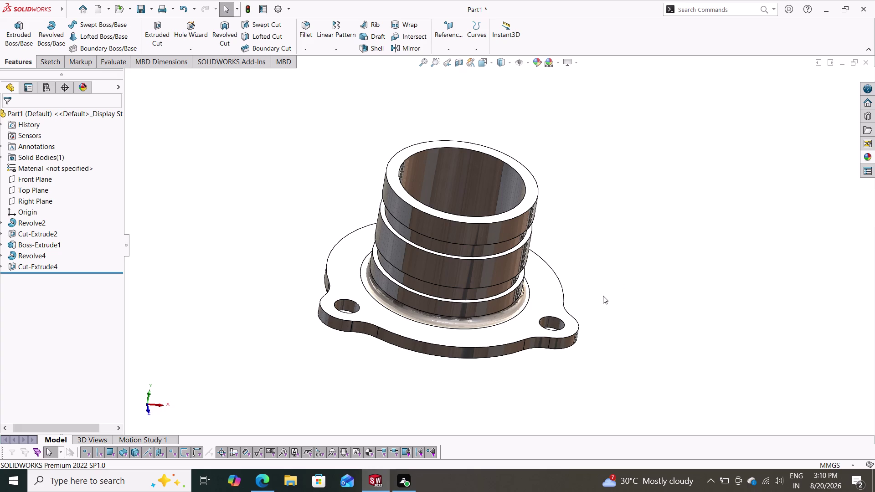
middle_drag(603, 296, 466, 242)
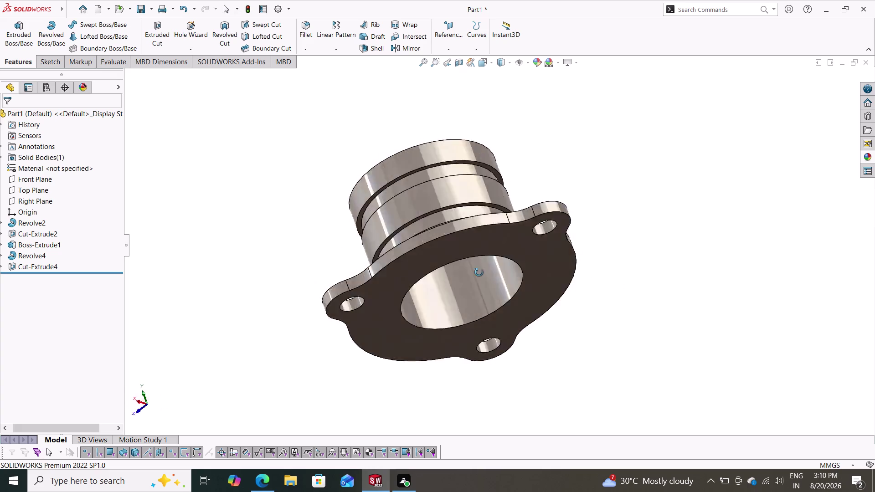
middle_drag(465, 242, 518, 353)
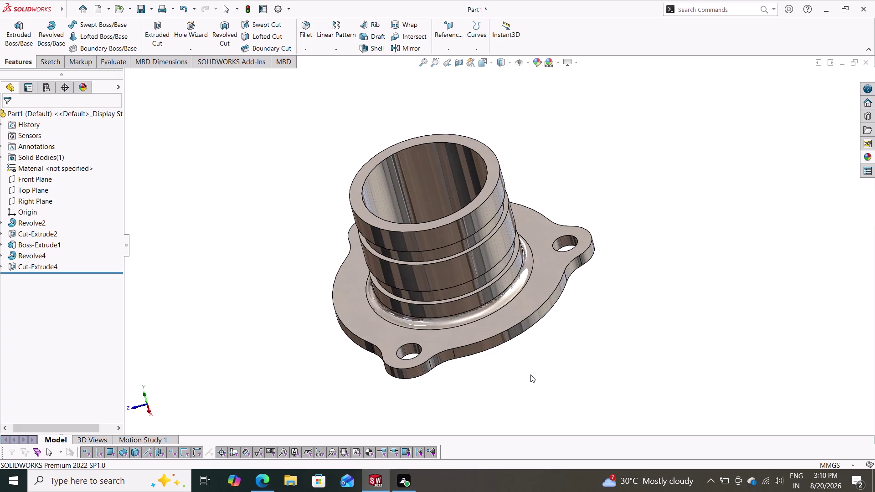
key(ctrl+z)
middle_drag(544, 350, 586, 303)
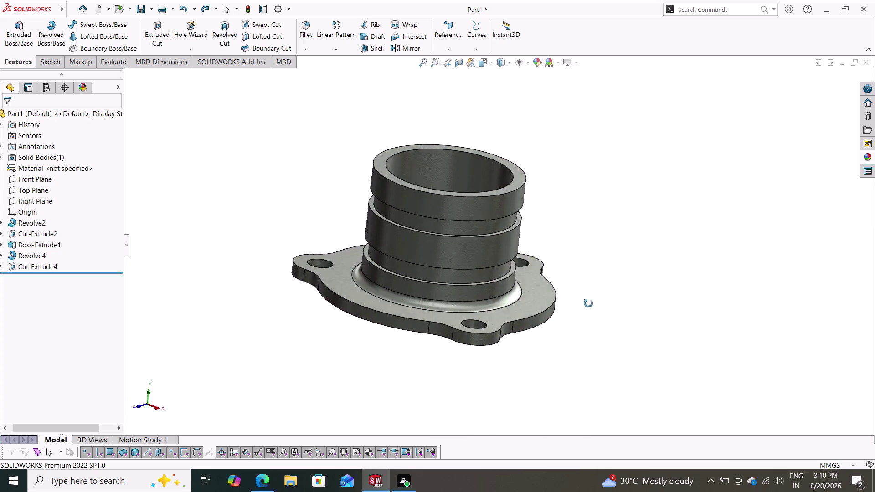
middle_drag(585, 303, 632, 308)
scroll(up, 3)
scroll(down, 3)
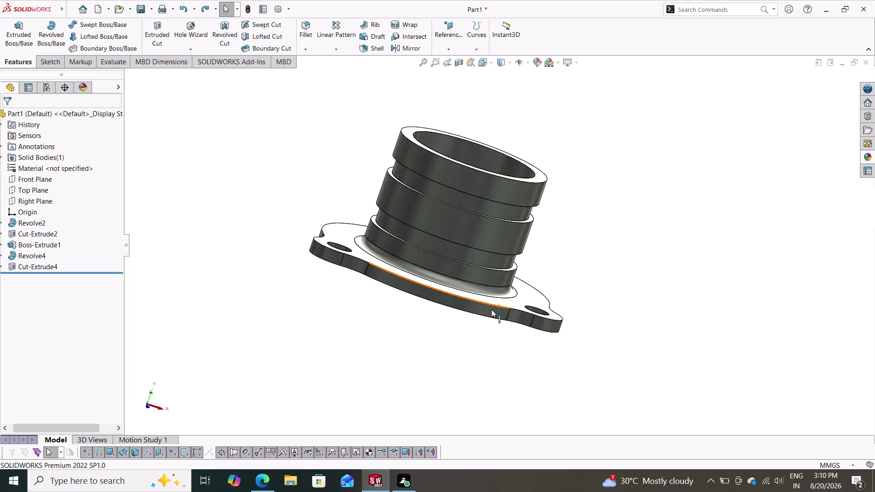
scroll(up, 3)
middle_drag(603, 233, 532, 332)
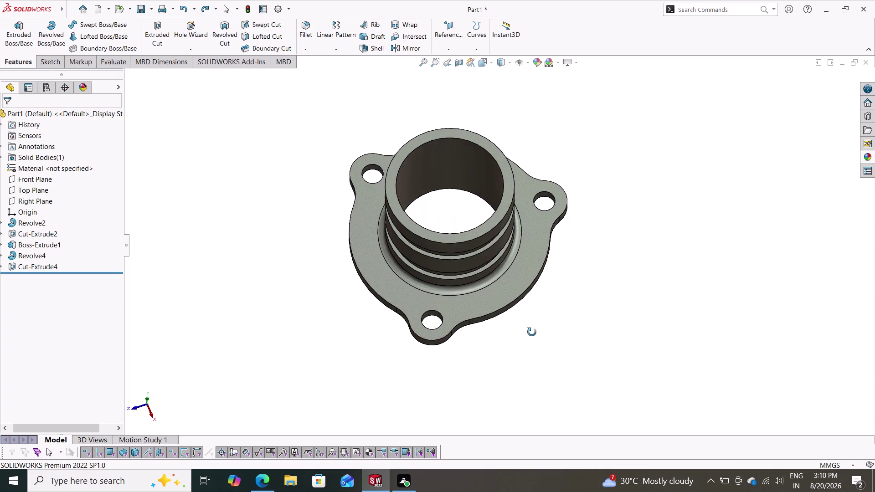
middle_drag(532, 332, 519, 253)
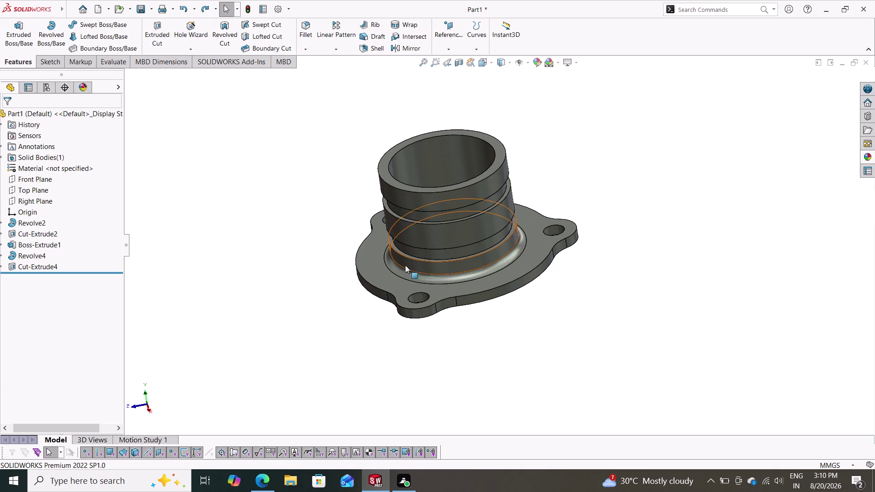
scroll(down, 3)
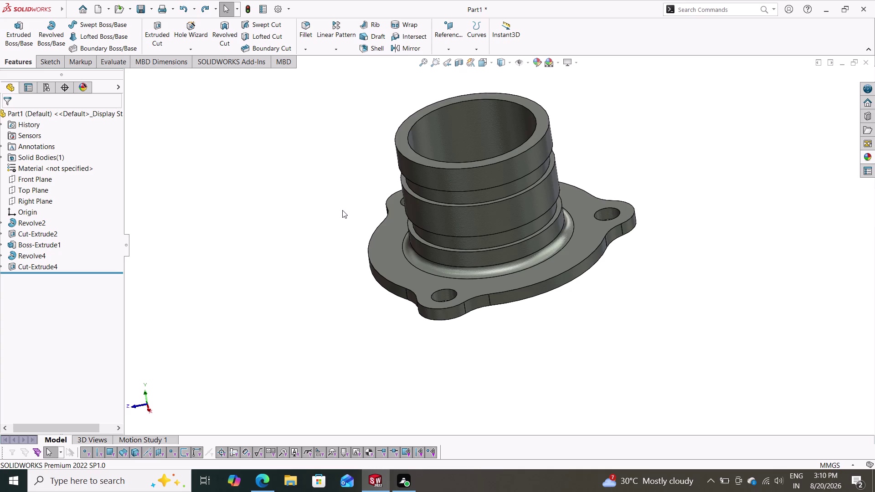
middle_drag(339, 213, 327, 221)
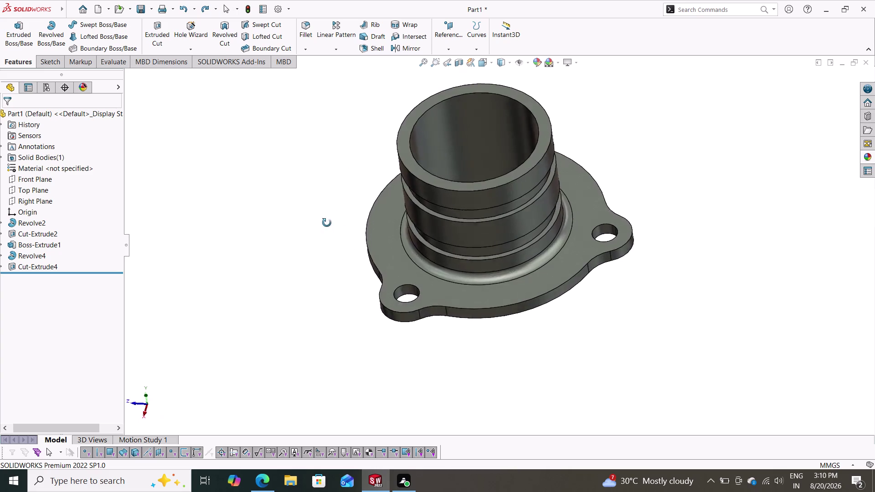
middle_drag(328, 221, 362, 312)
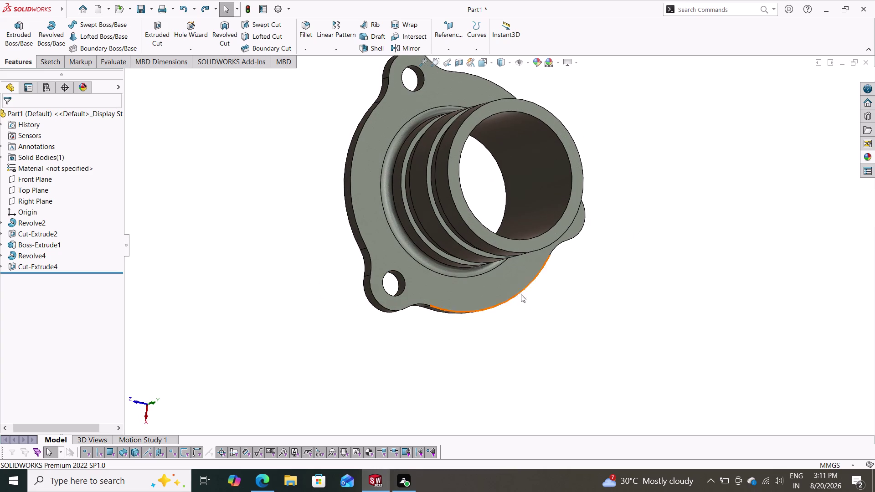
middle_drag(604, 273, 573, 283)
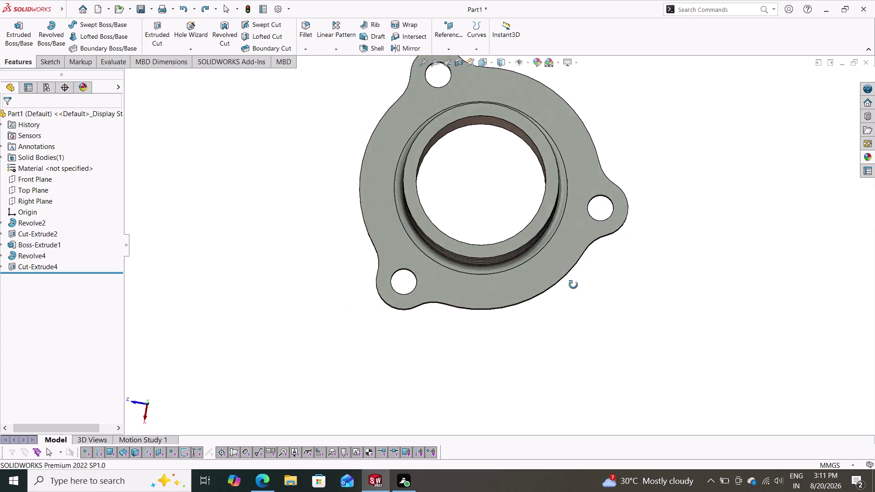
middle_drag(574, 283, 553, 106)
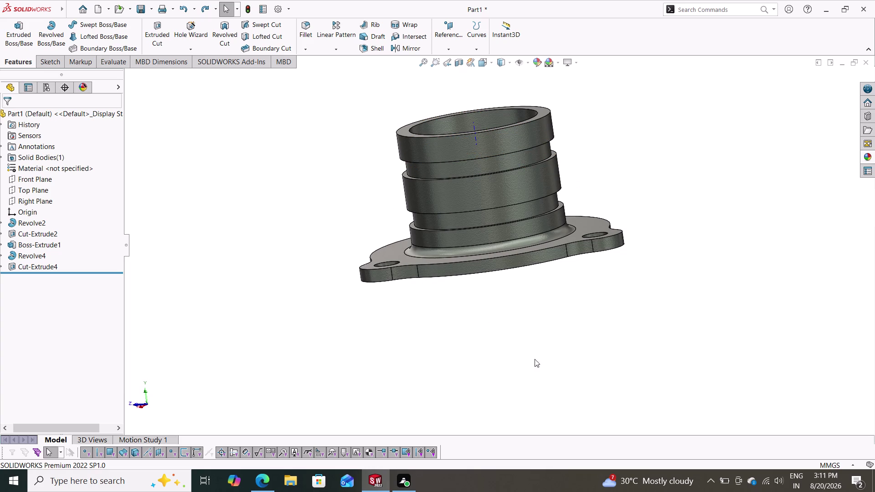
middle_drag(687, 226, 616, 375)
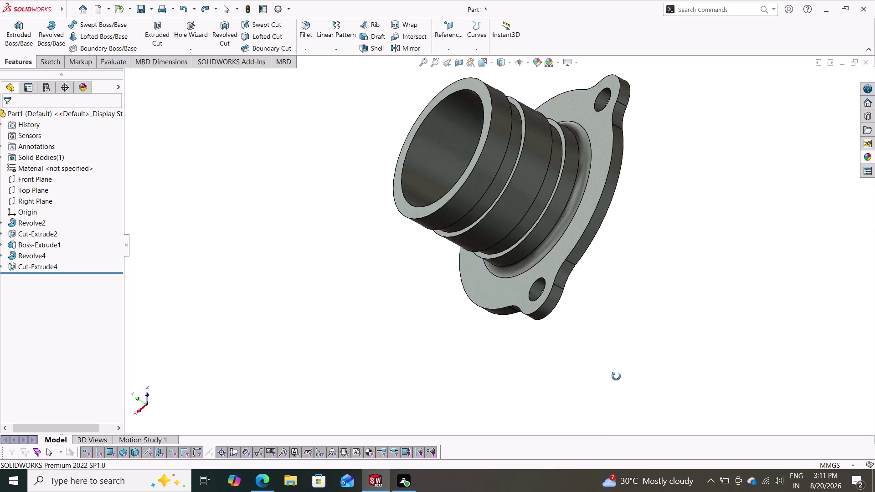
middle_drag(616, 376, 710, 168)
scroll(down, 3)
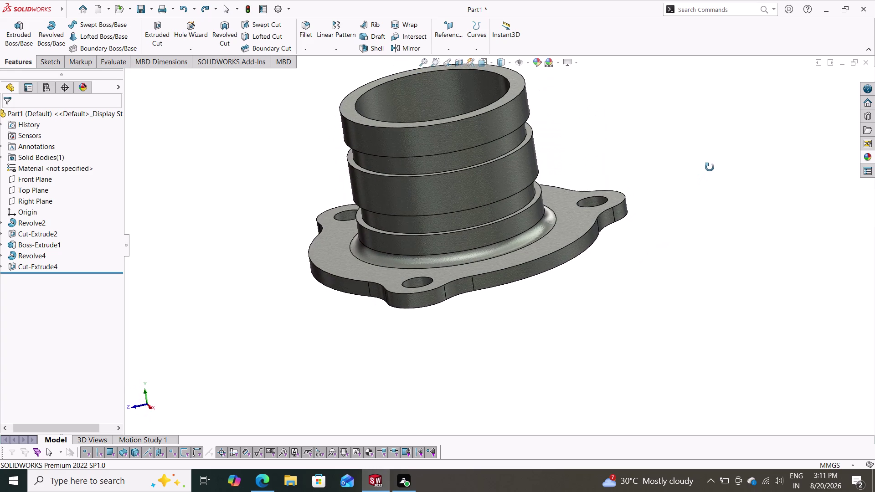
middle_drag(709, 167, 750, 192)
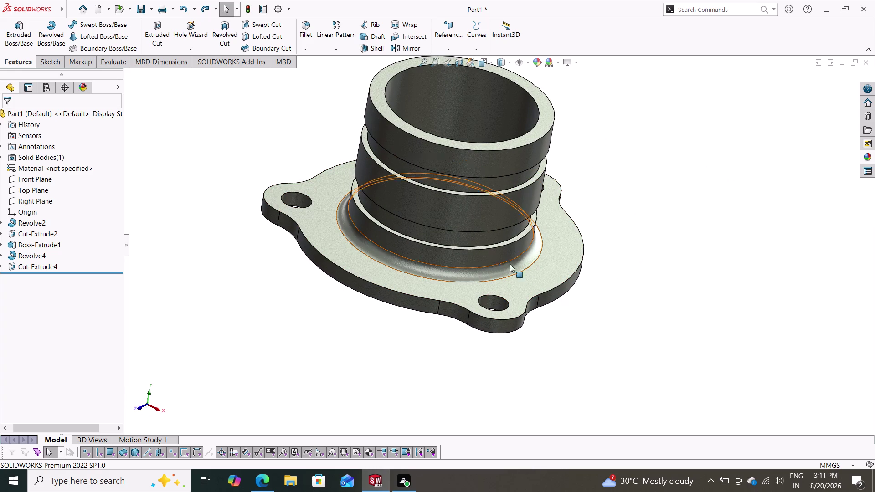
click(486, 273)
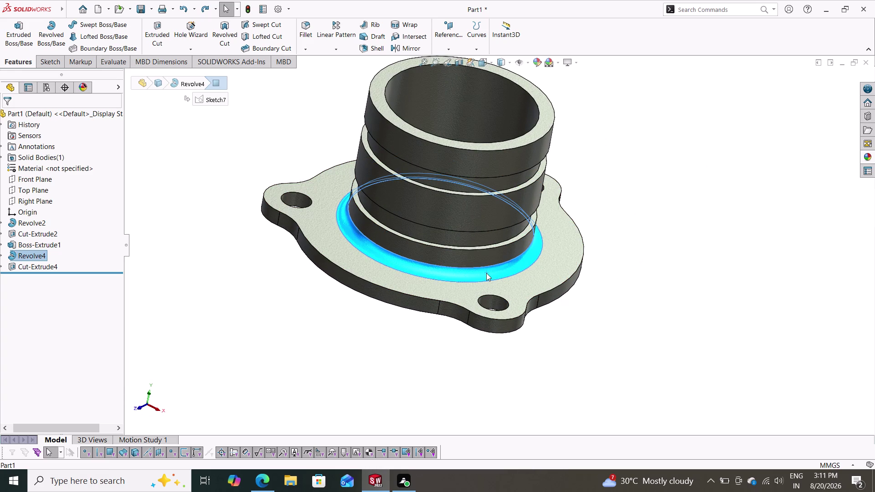
key(Escape)
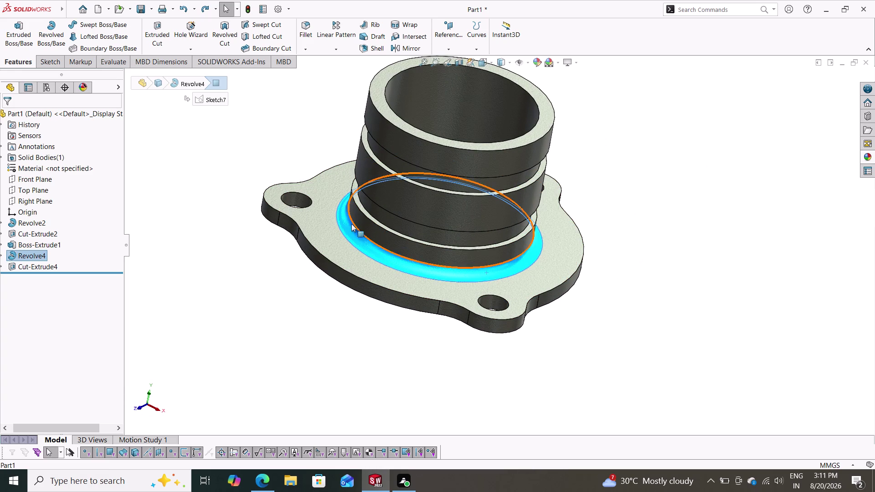
key(Escape)
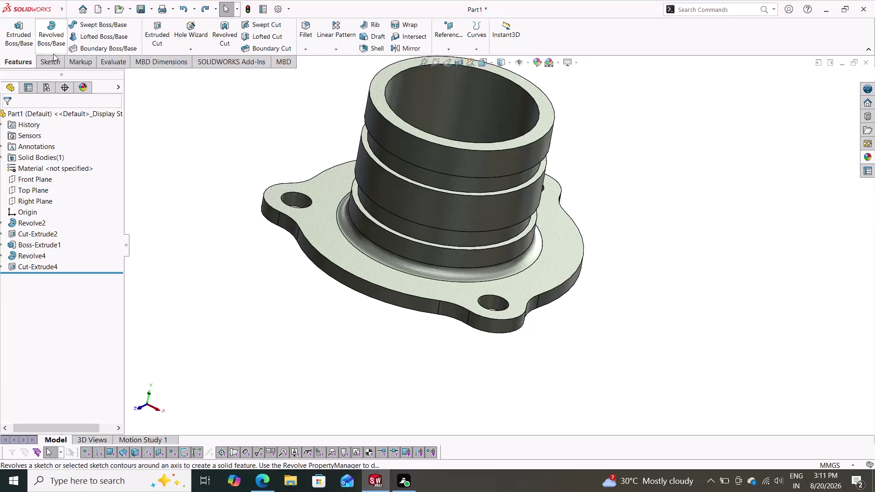
click(303, 26)
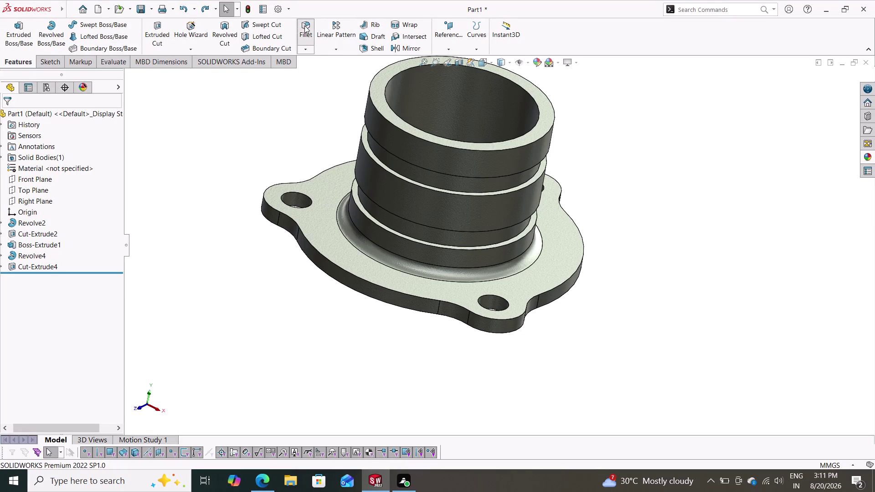
click(448, 274)
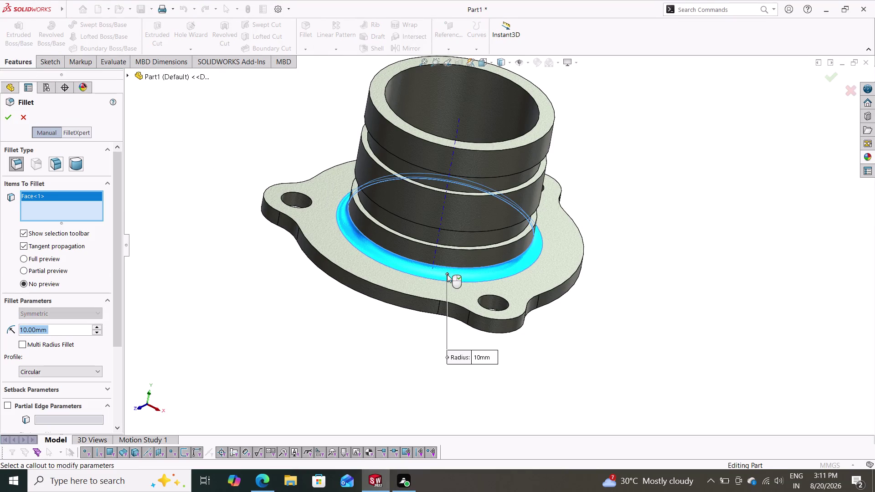
key(5)
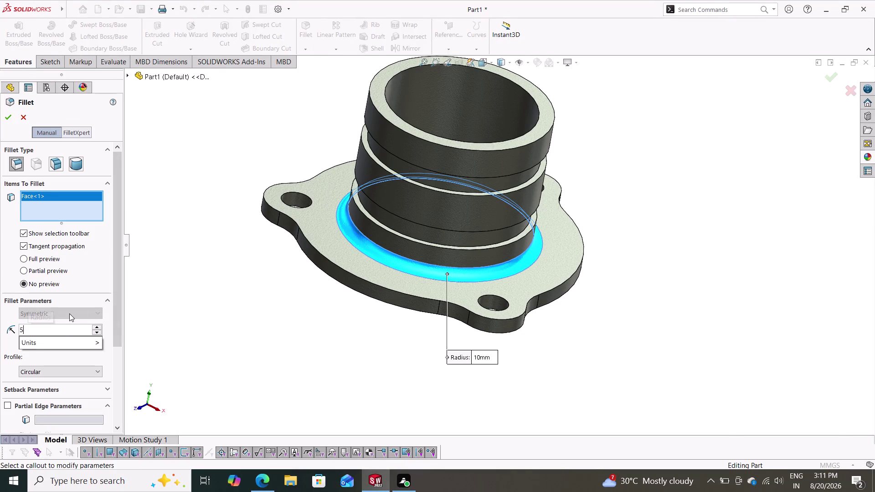
key(Return)
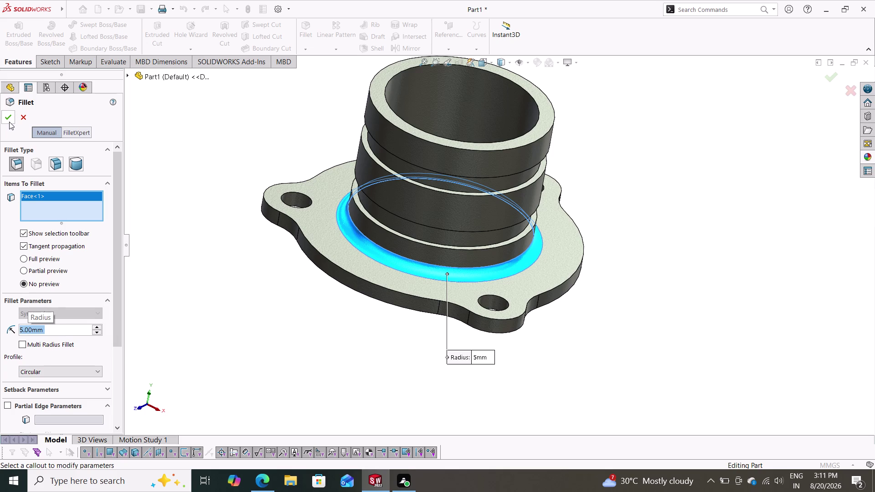
click(10, 121)
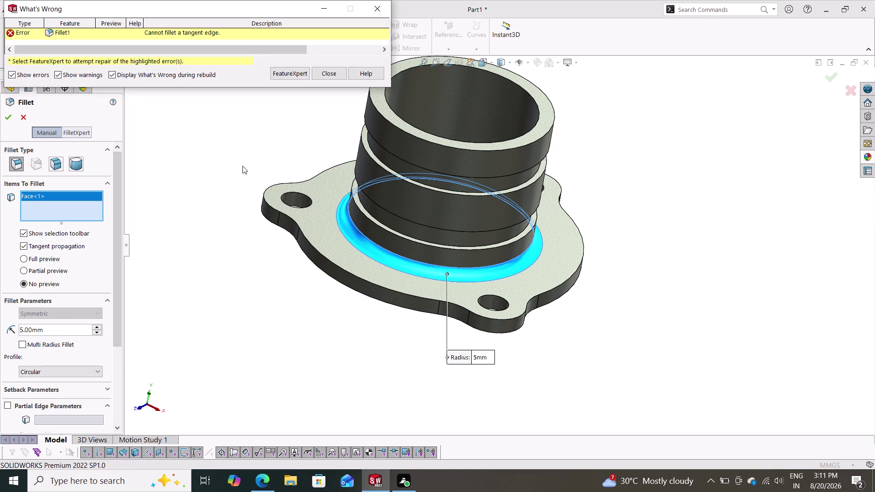
click(333, 74)
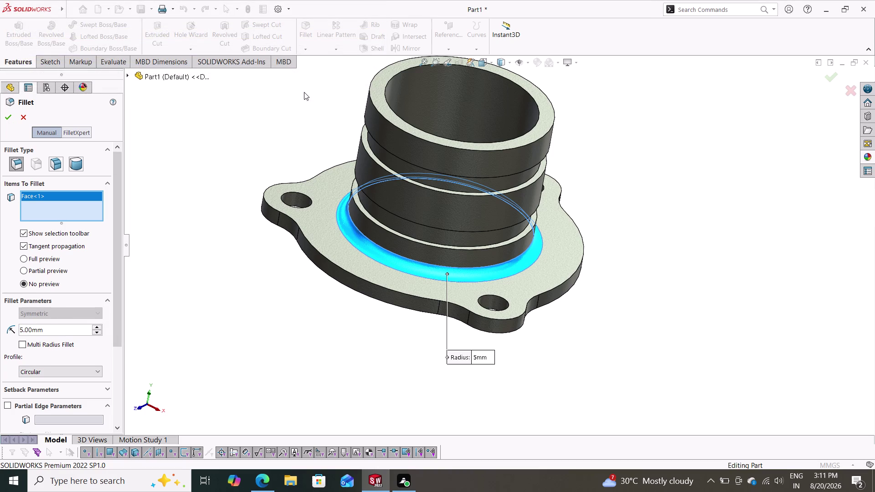
click(26, 119)
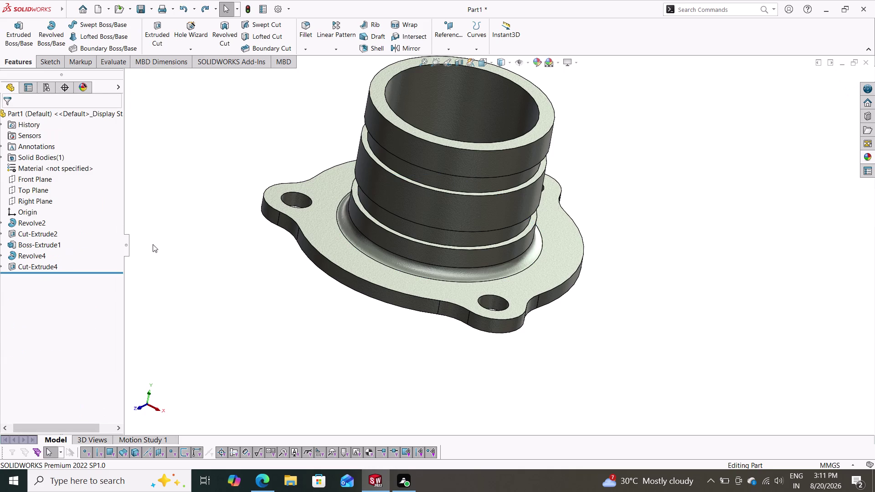
scroll(down, 3)
middle_drag(581, 325, 542, 268)
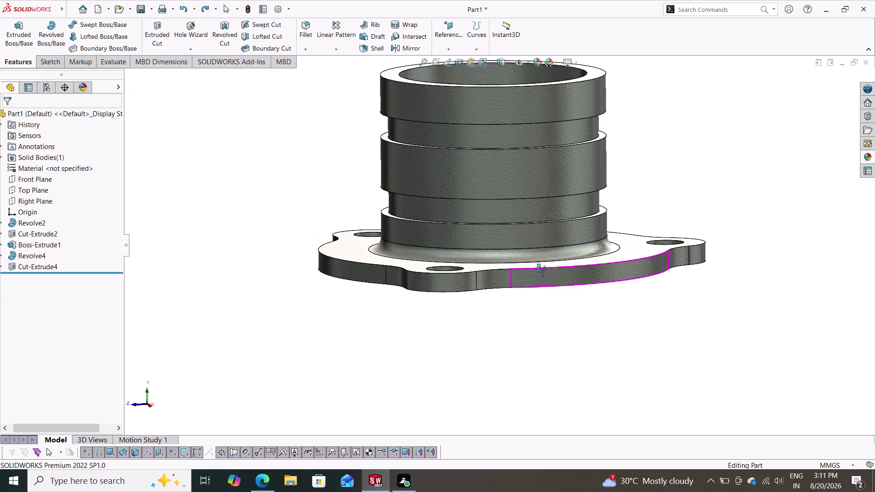
middle_drag(542, 269, 540, 294)
scroll(down, 3)
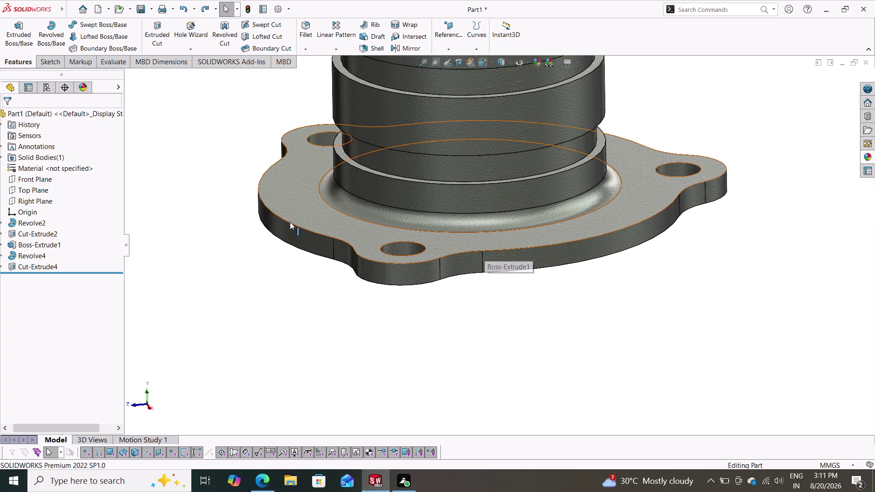
click(39, 253)
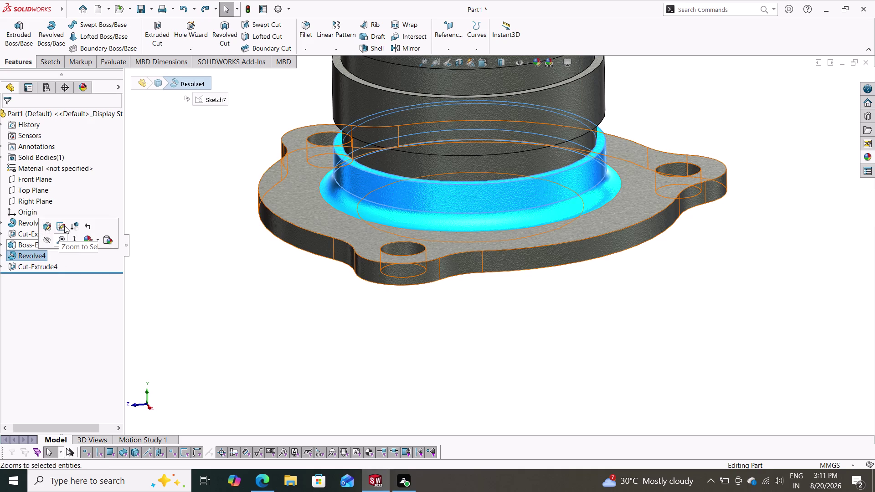
Edit Sketch7 and replace the left R5 arc with a vertical line to the flange top.
click(65, 225)
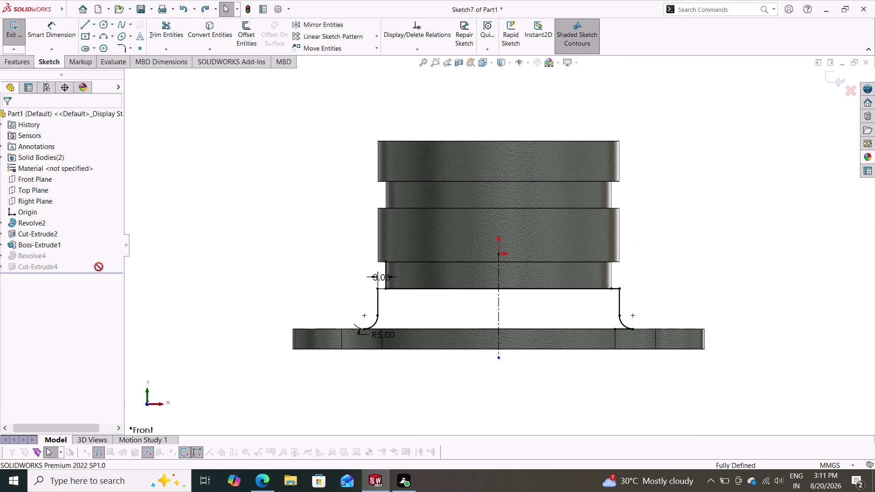
click(375, 323)
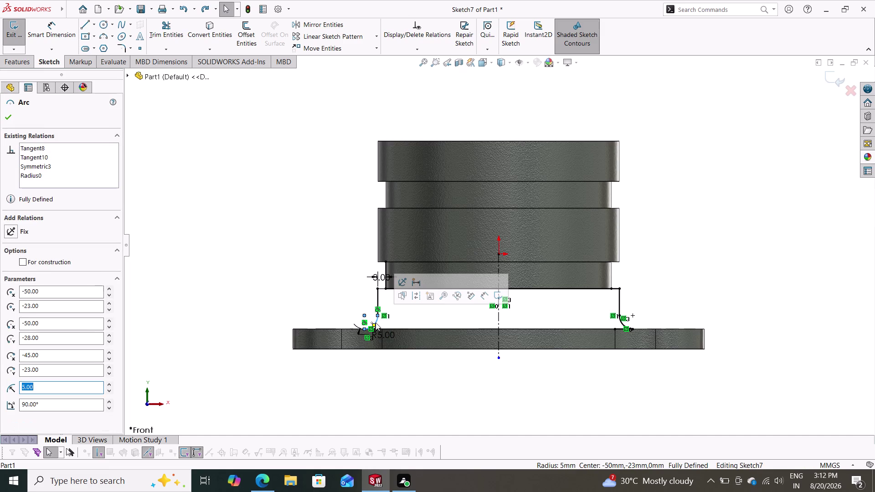
key(Delete)
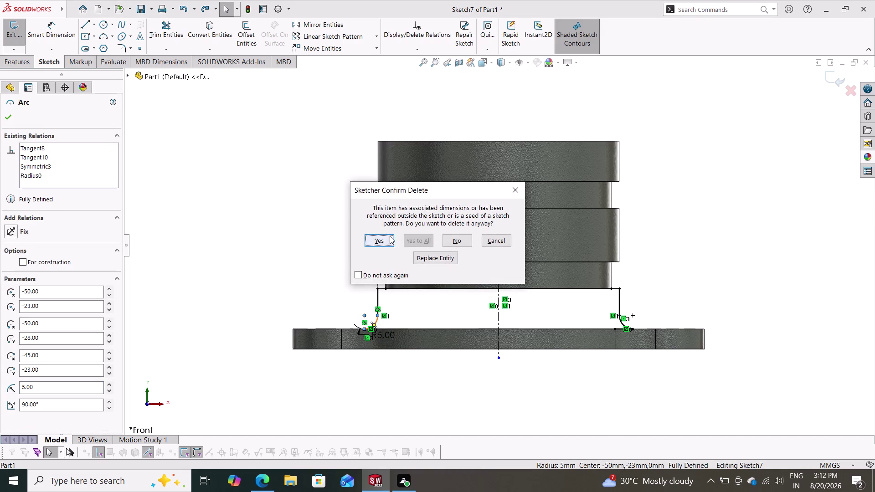
click(390, 237)
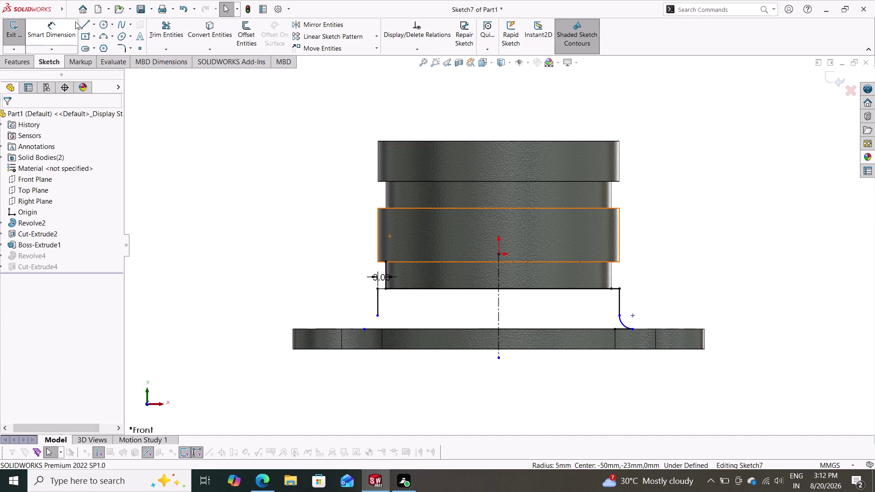
click(83, 21)
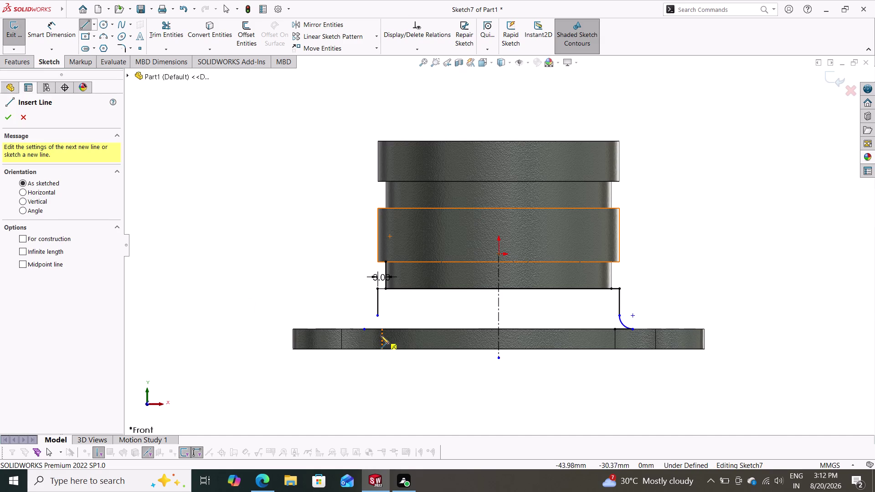
click(378, 330)
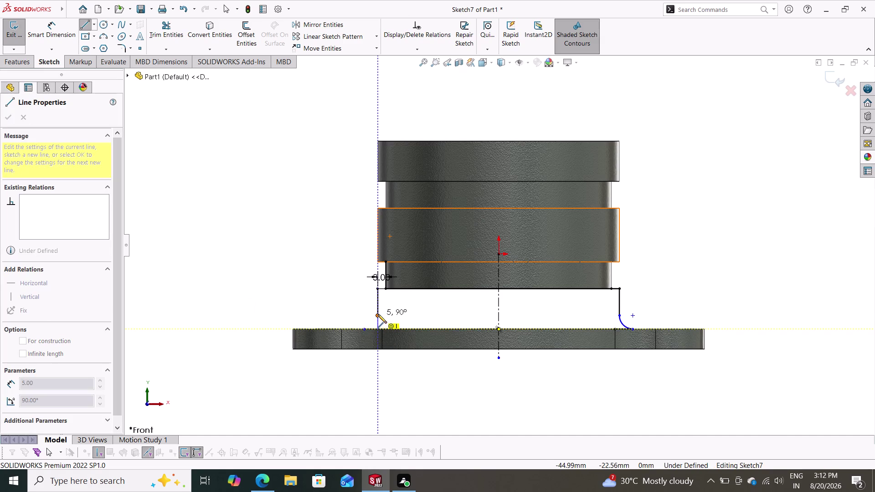
click(377, 314)
key(Escape)
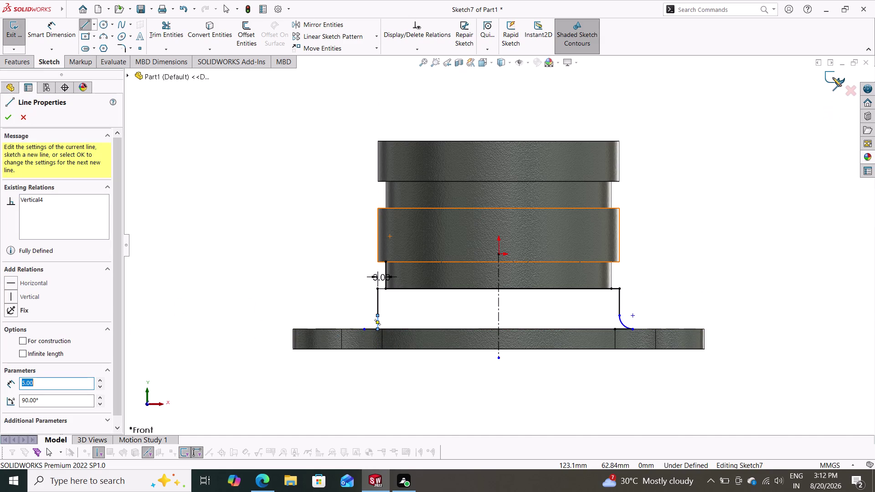
key(Escape)
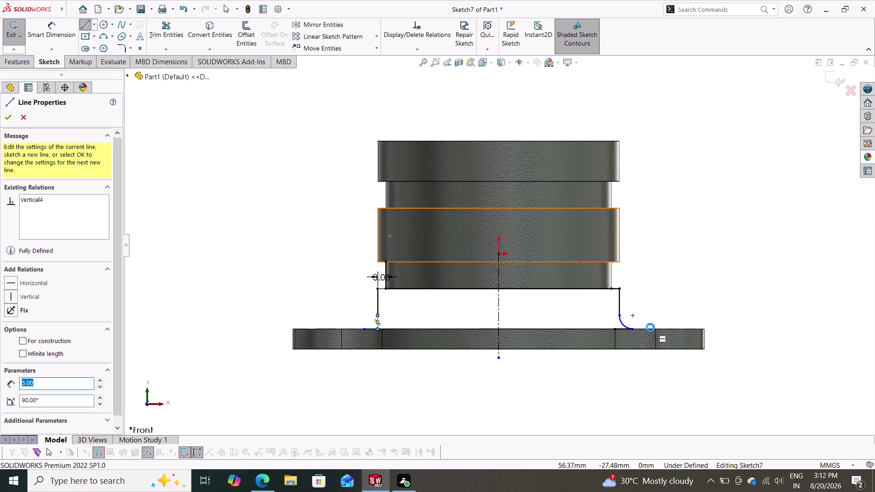
key(Escape)
Replace the right R5 arc with a vertical line down to the flange top.
click(619, 320)
key(Delete)
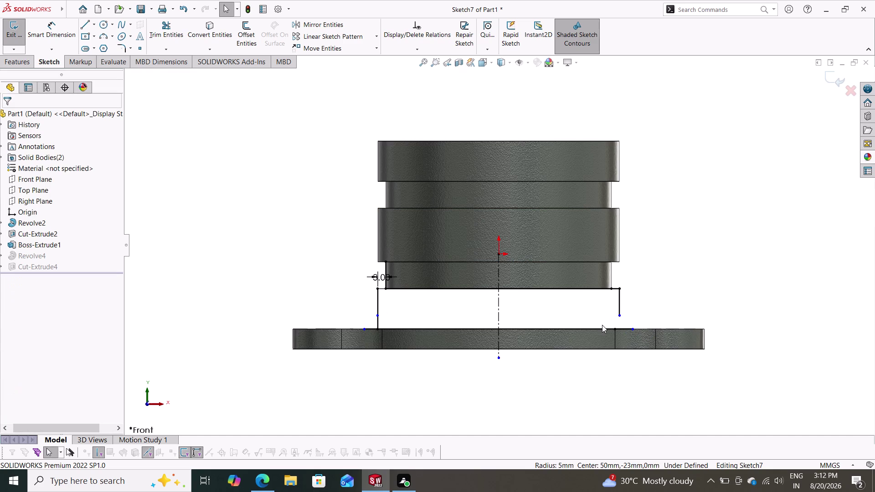
click(86, 24)
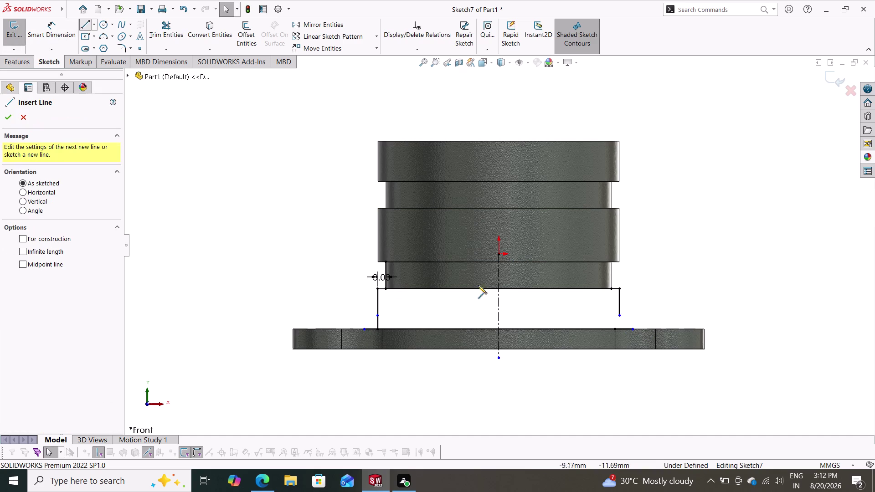
click(621, 316)
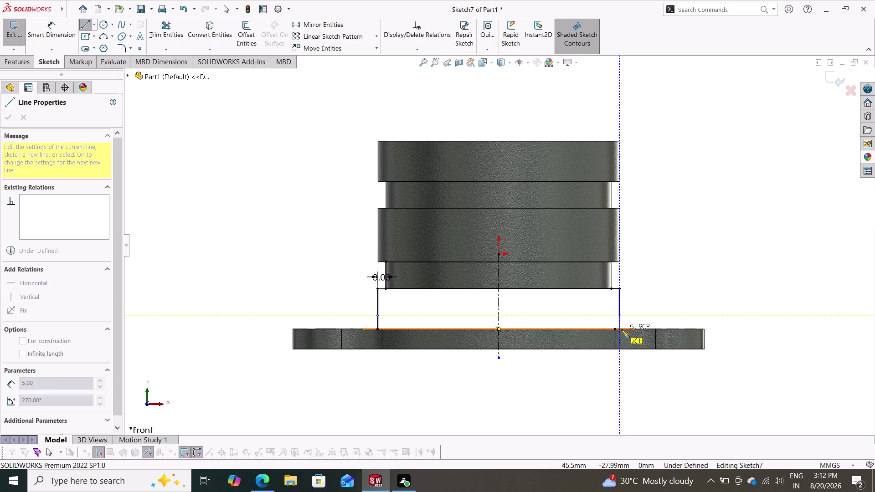
click(621, 329)
key(Escape)
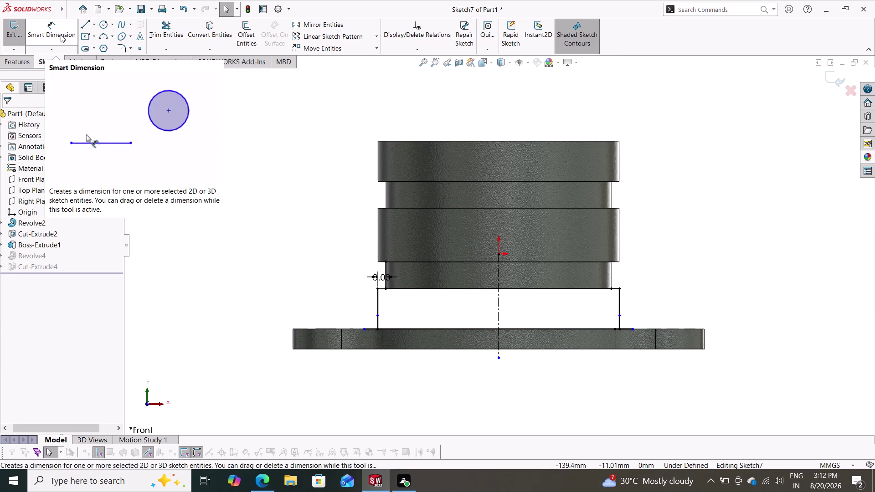
click(168, 33)
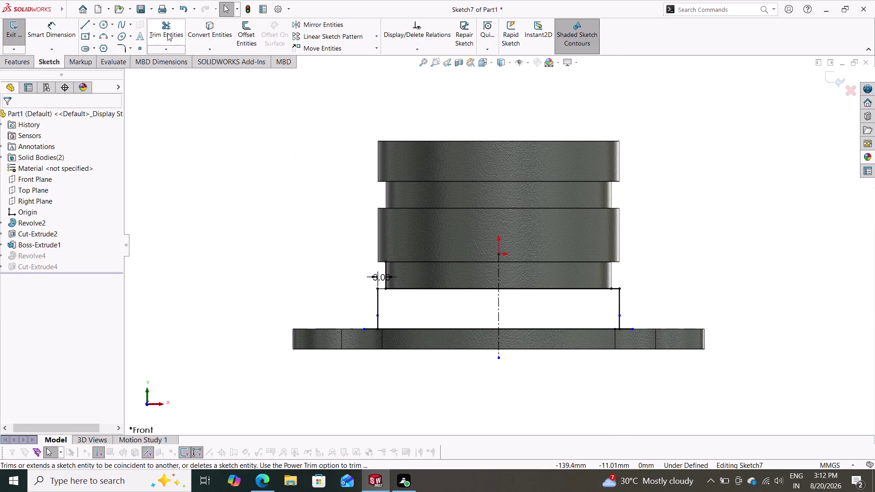
Power Trim the leftover segments near the flange and exit Sketch7 to rebuild Revolve4.
scroll(down, 3)
drag(376, 288, 378, 336)
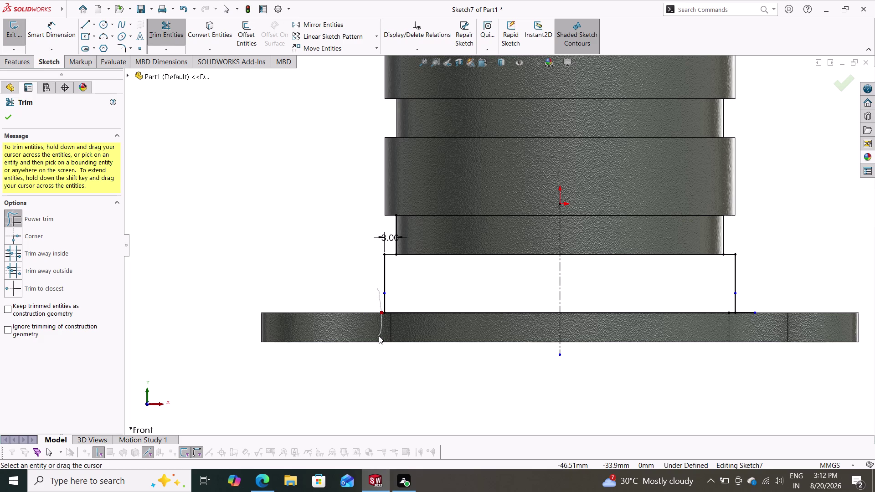
drag(379, 336, 376, 335)
drag(743, 281, 744, 325)
drag(743, 325, 743, 326)
click(9, 119)
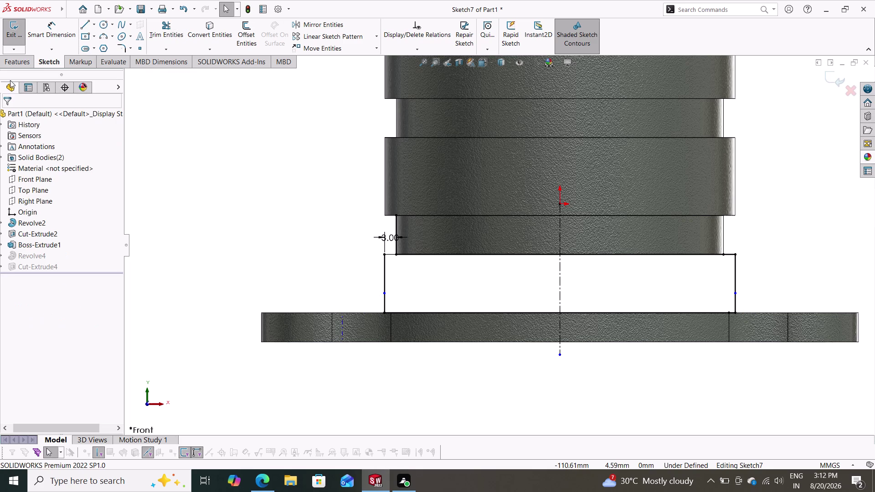
click(840, 82)
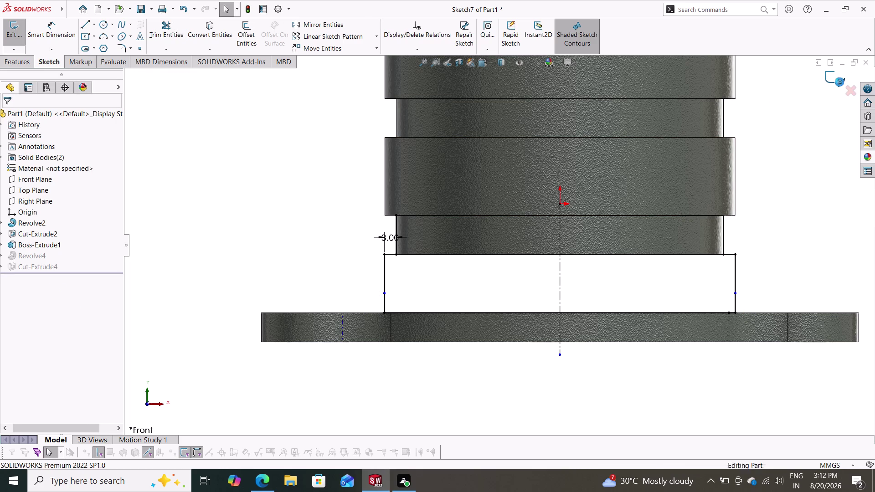
Orbit to check the straight-sided collar where the tube meets the flange.
scroll(down, 3)
middle_drag(307, 211, 314, 296)
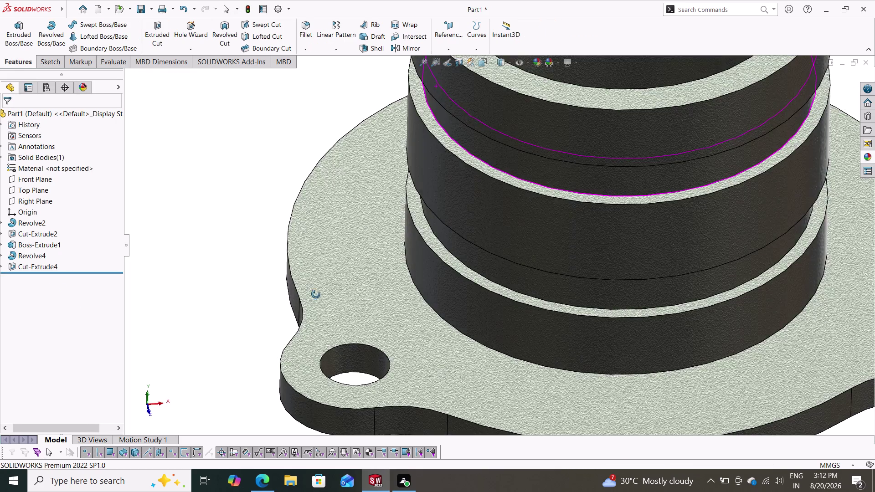
middle_drag(314, 296, 319, 243)
scroll(down, 3)
scroll(up, 3)
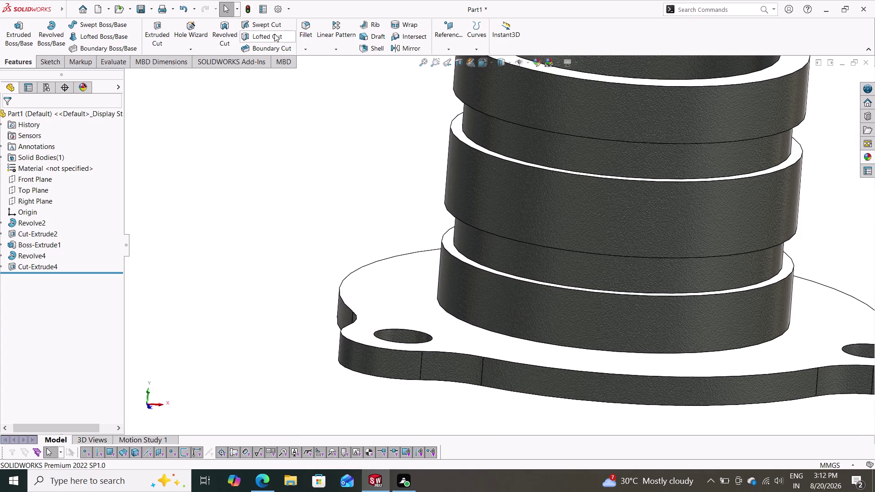
Round the circular edge at the tube's base with a 5 mm fillet (Fillet2).
click(308, 30)
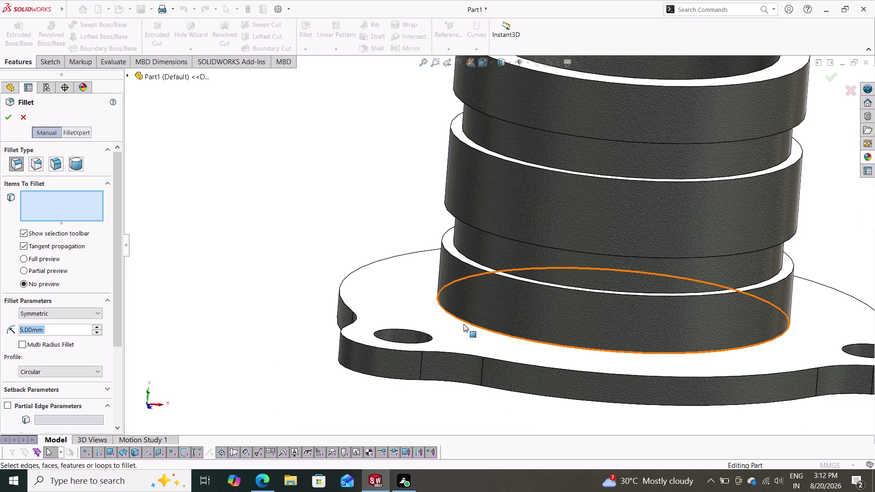
click(466, 323)
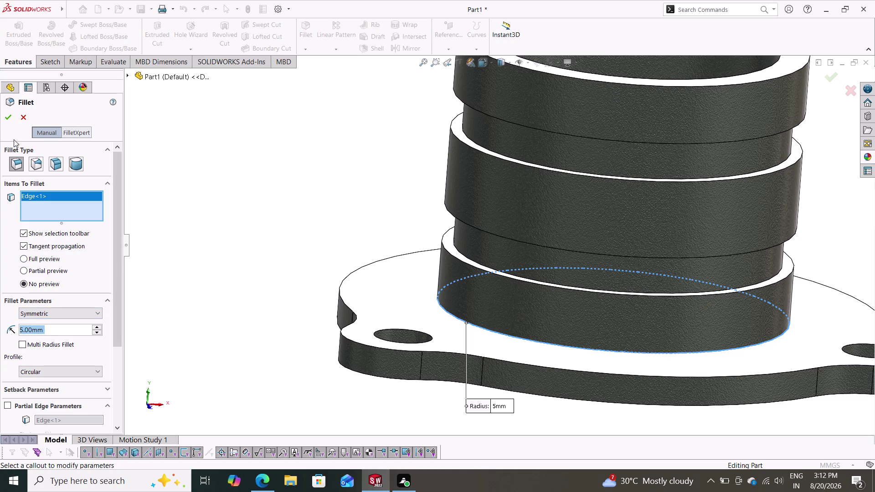
click(6, 116)
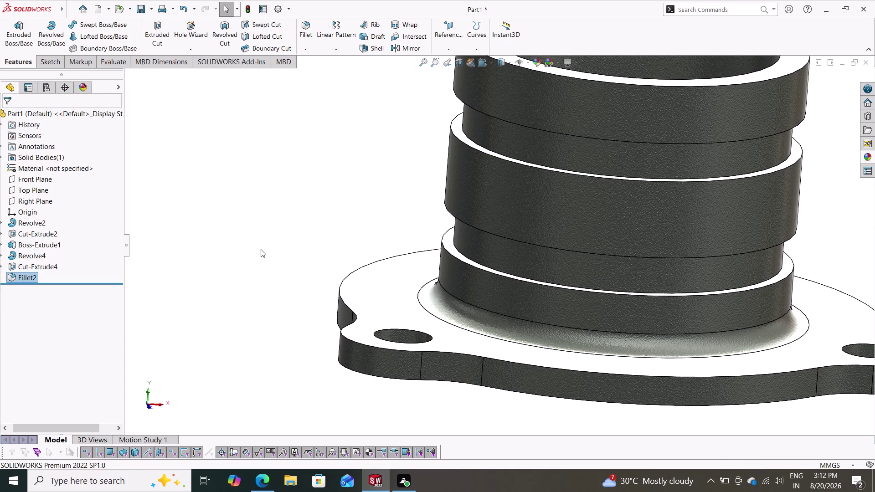
middle_drag(261, 249, 269, 289)
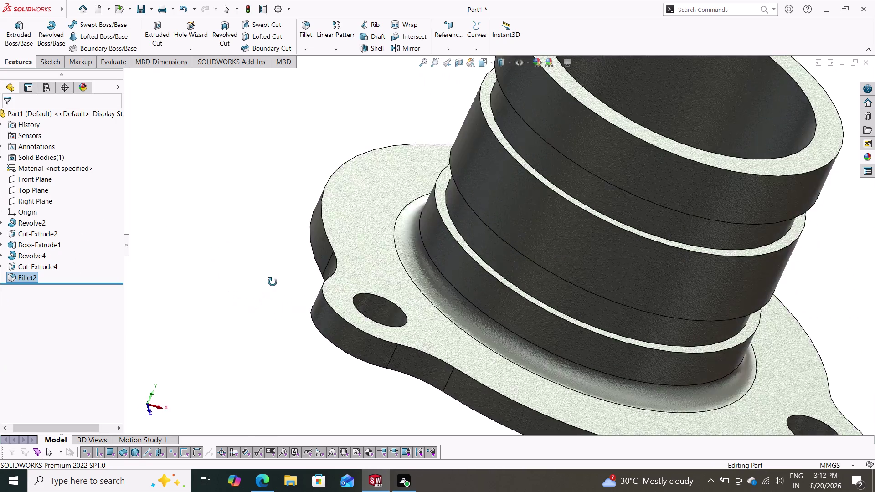
middle_drag(269, 290, 226, 264)
scroll(down, 3)
scroll(up, 3)
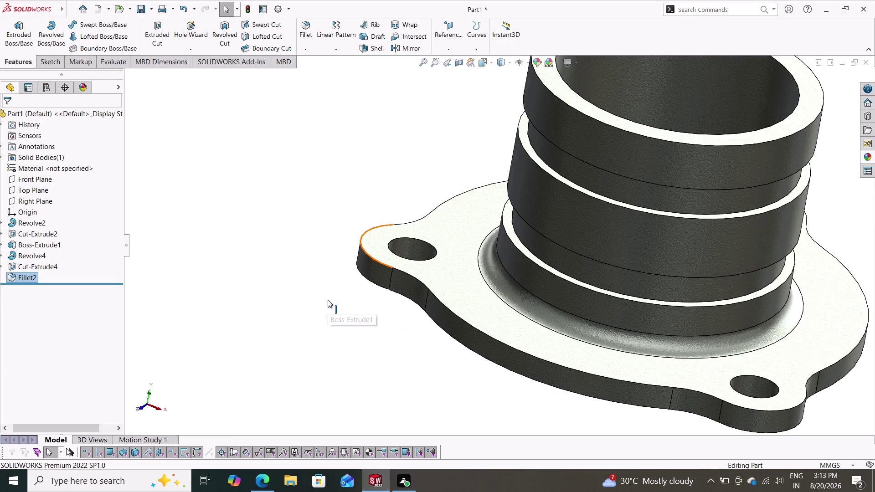
scroll(up, 3)
middle_drag(762, 311, 708, 312)
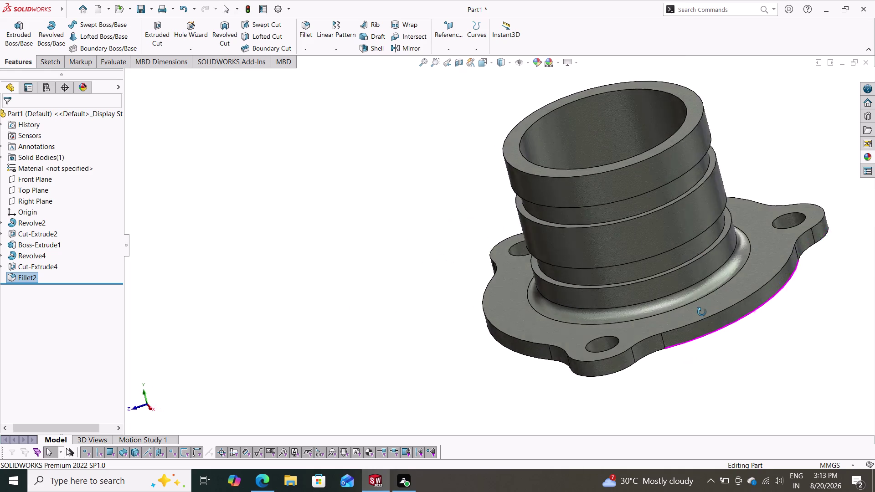
middle_drag(708, 313, 772, 391)
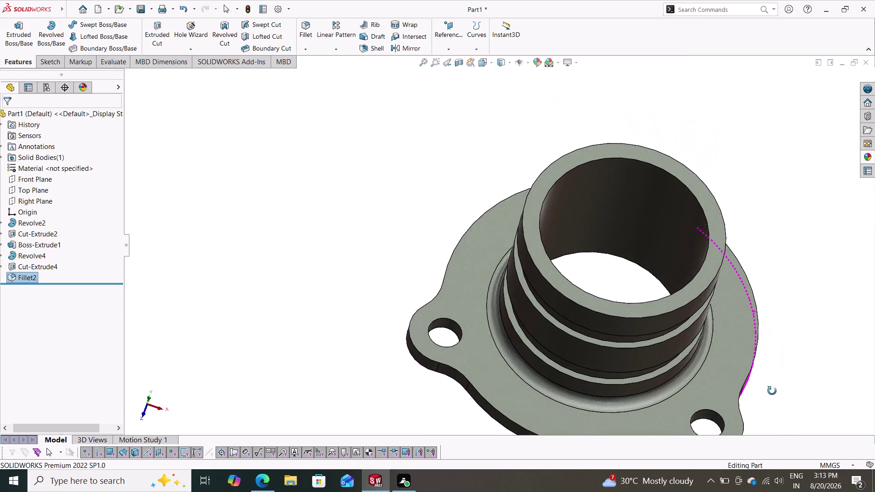
middle_drag(772, 391, 781, 336)
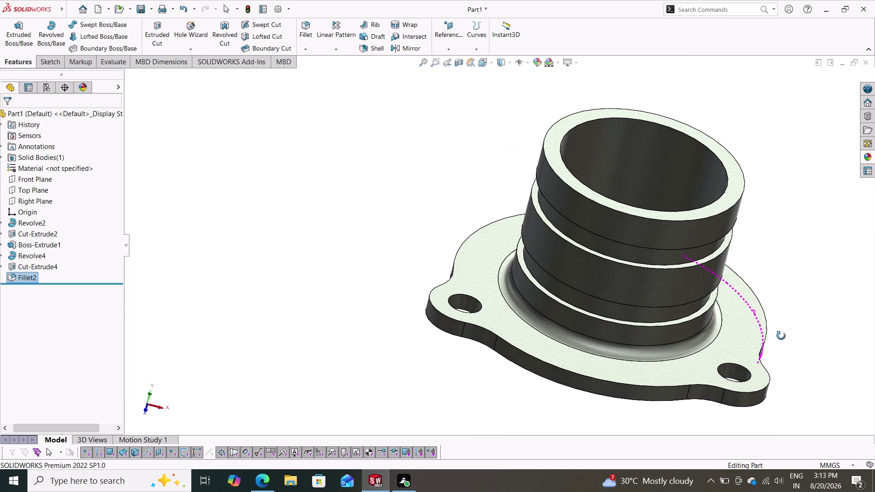
middle_drag(781, 336, 784, 337)
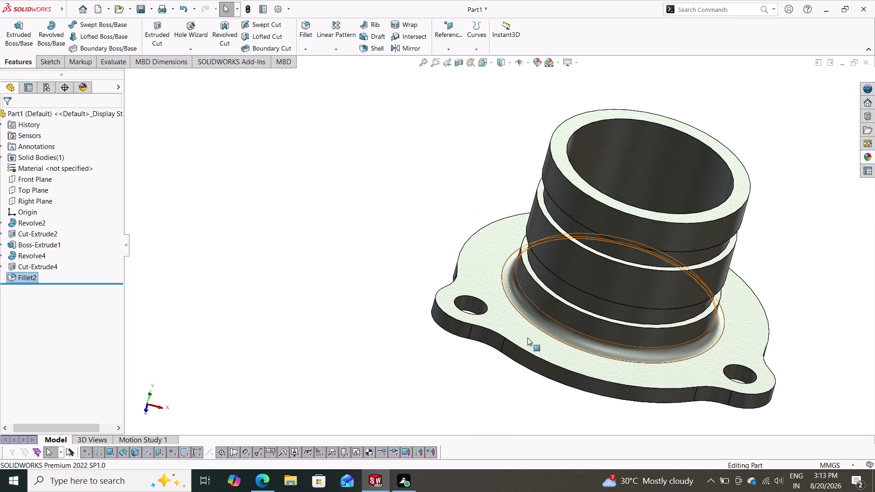
scroll(down, 3)
scroll(up, 3)
scroll(up, 3)
middle_drag(504, 340, 472, 294)
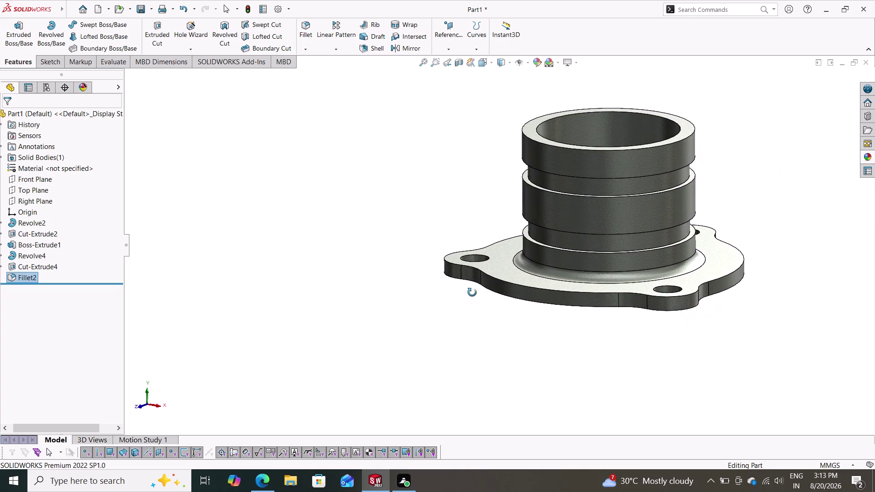
middle_drag(472, 293, 472, 293)
scroll(down, 3)
scroll(down, 3)
middle_drag(766, 331, 758, 333)
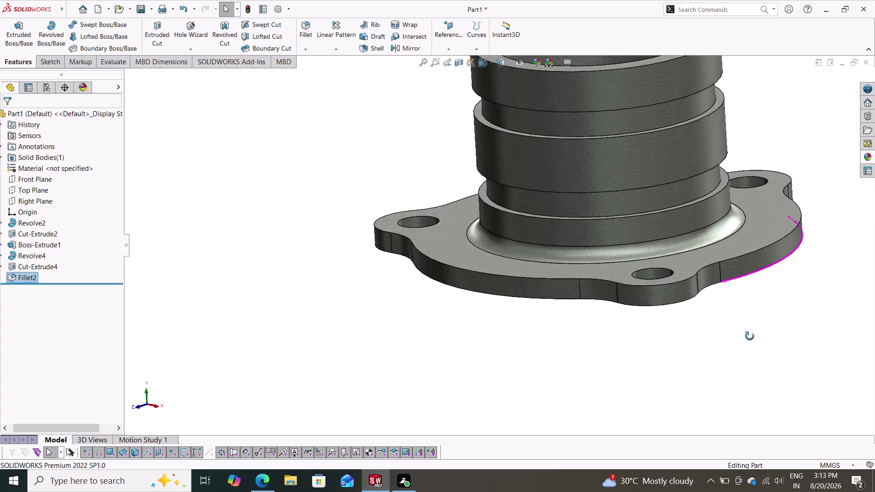
middle_drag(758, 333, 758, 326)
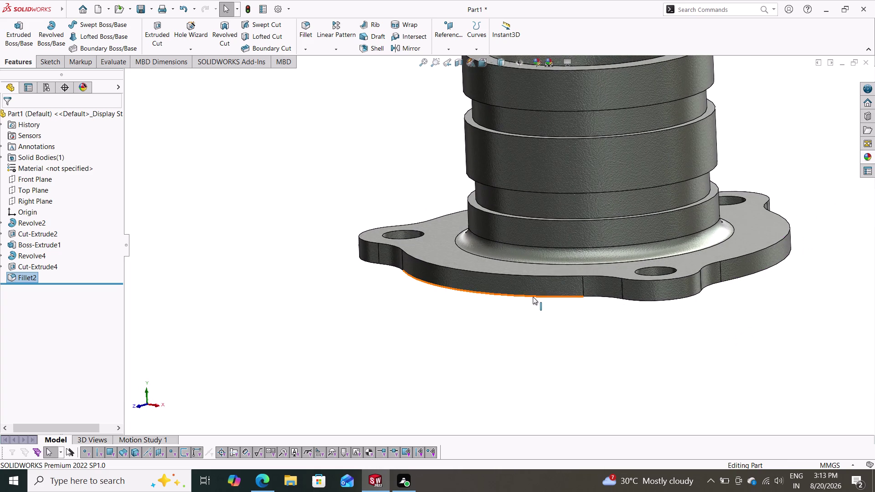
scroll(down, 3)
scroll(up, 3)
scroll(up, 3)
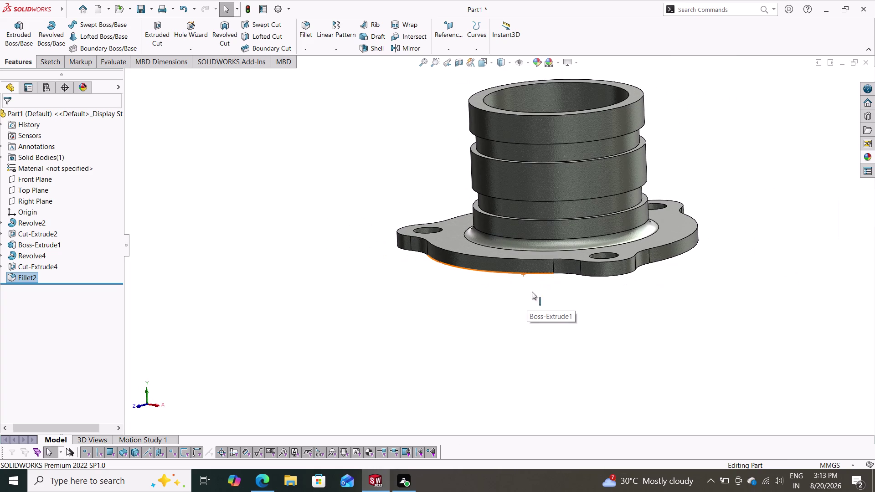
middle_drag(723, 191, 723, 225)
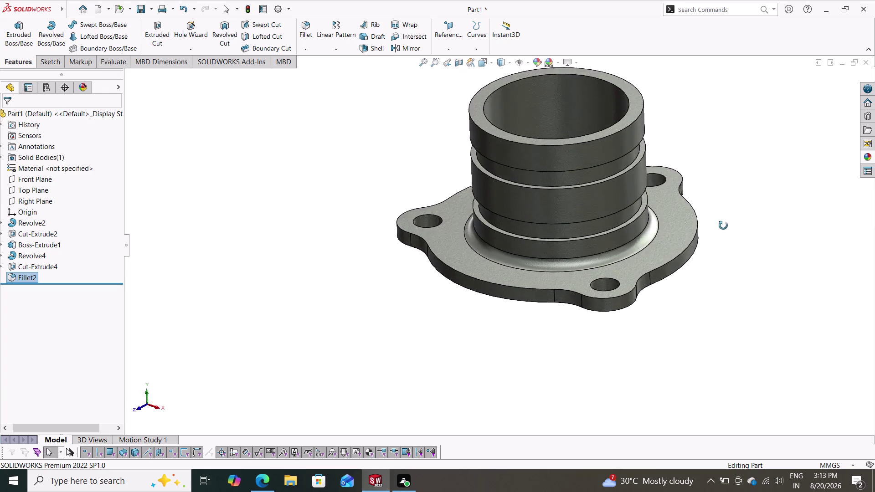
middle_drag(723, 224, 726, 335)
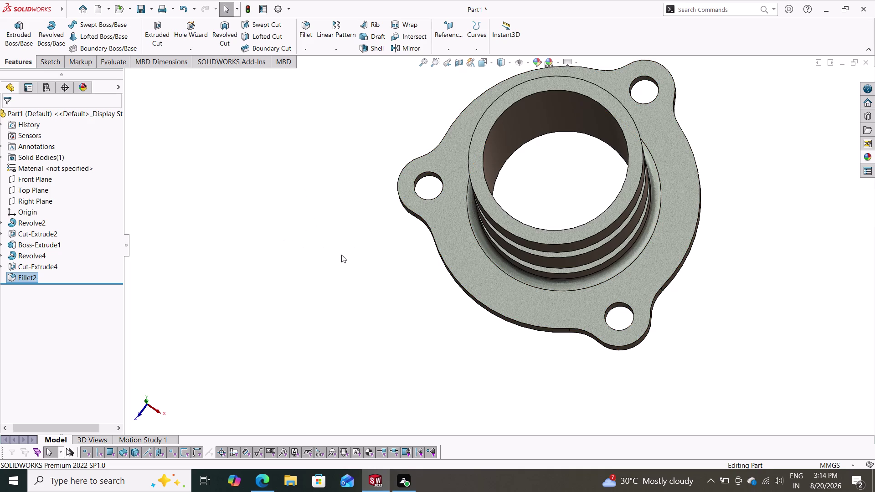
scroll(down, 3)
scroll(up, 3)
right_click(393, 259)
click(354, 204)
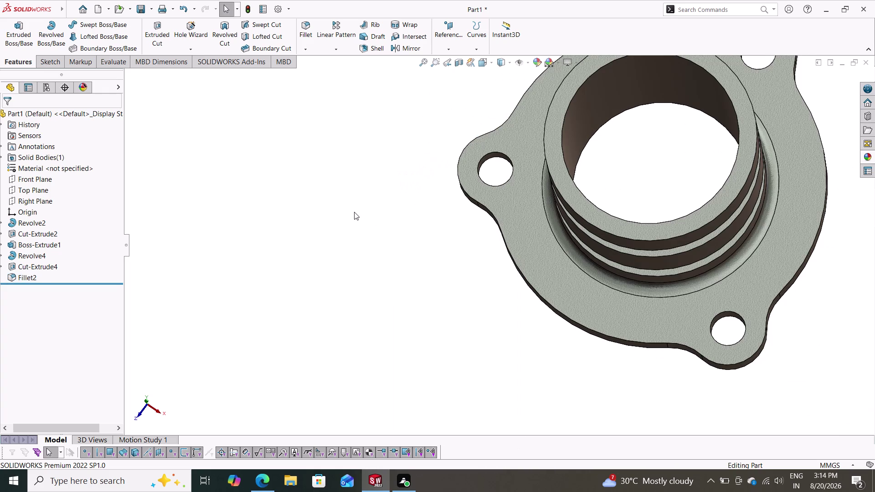
middle_drag(391, 198, 500, 189)
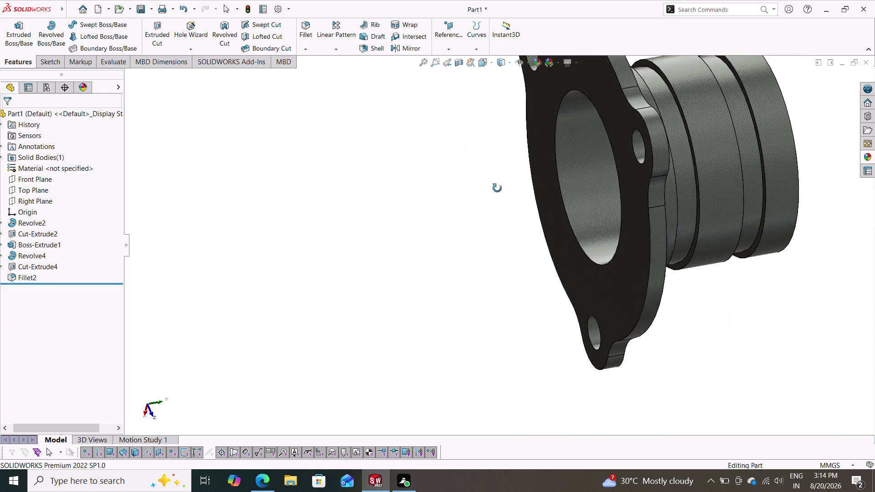
middle_drag(500, 190, 367, 96)
scroll(up, 3)
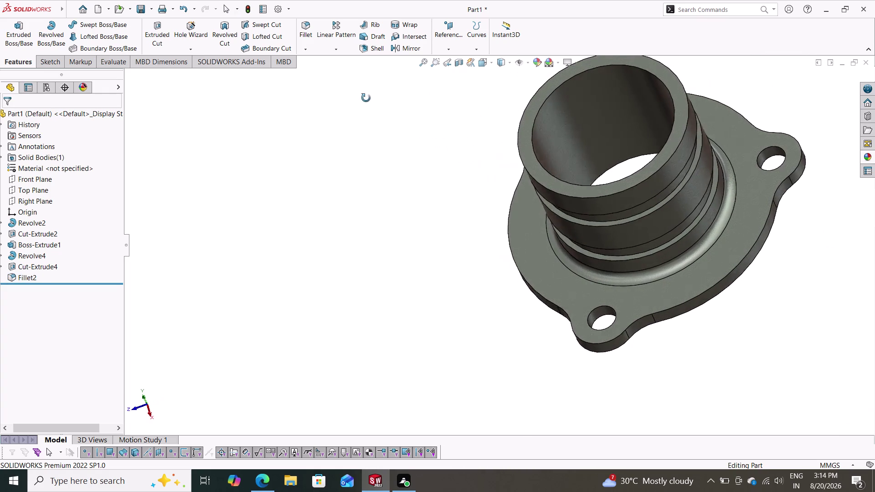
middle_drag(367, 95, 363, 115)
scroll(down, 3)
scroll(up, 3)
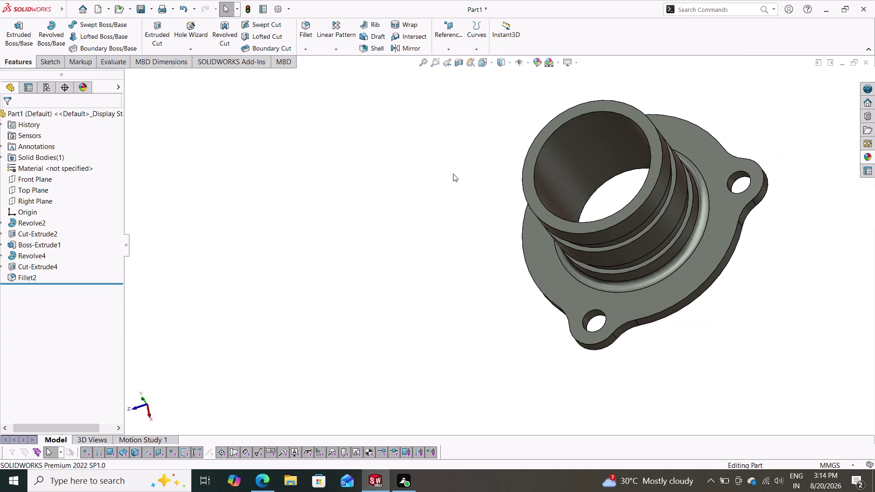
middle_drag(434, 197, 451, 232)
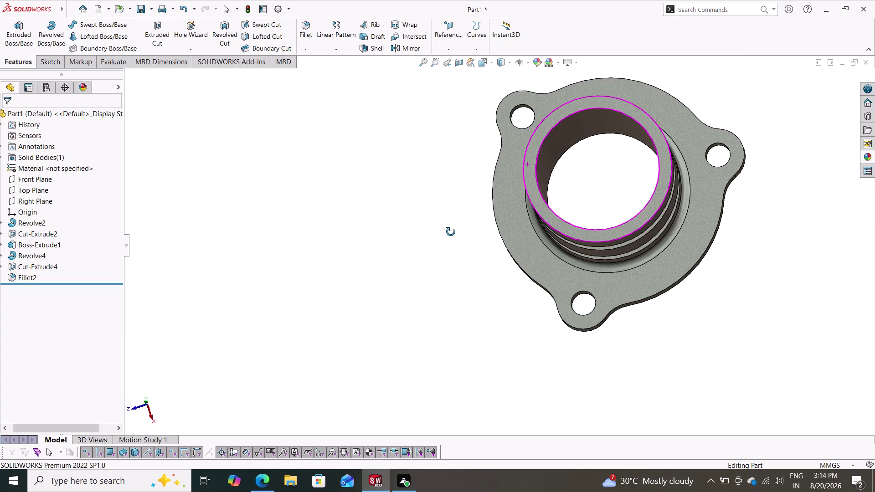
middle_drag(451, 232, 480, 191)
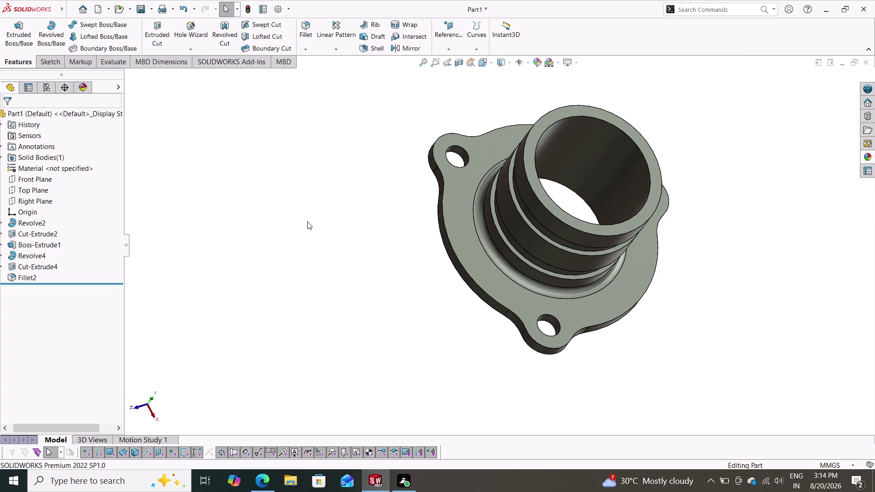